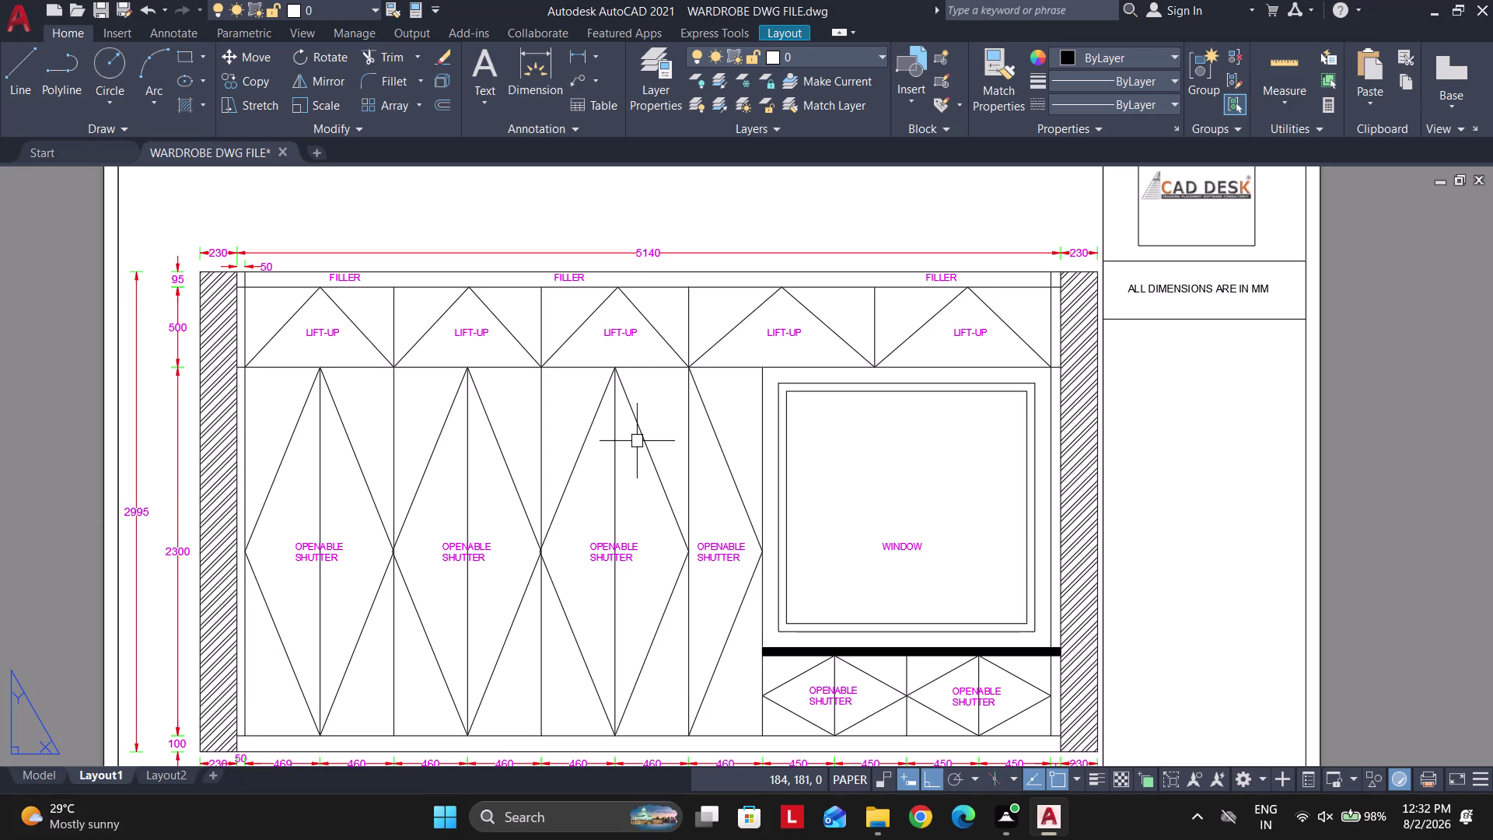
Zoom around Layout1 to review the shutter elevation sheet.
scroll(up, 3)
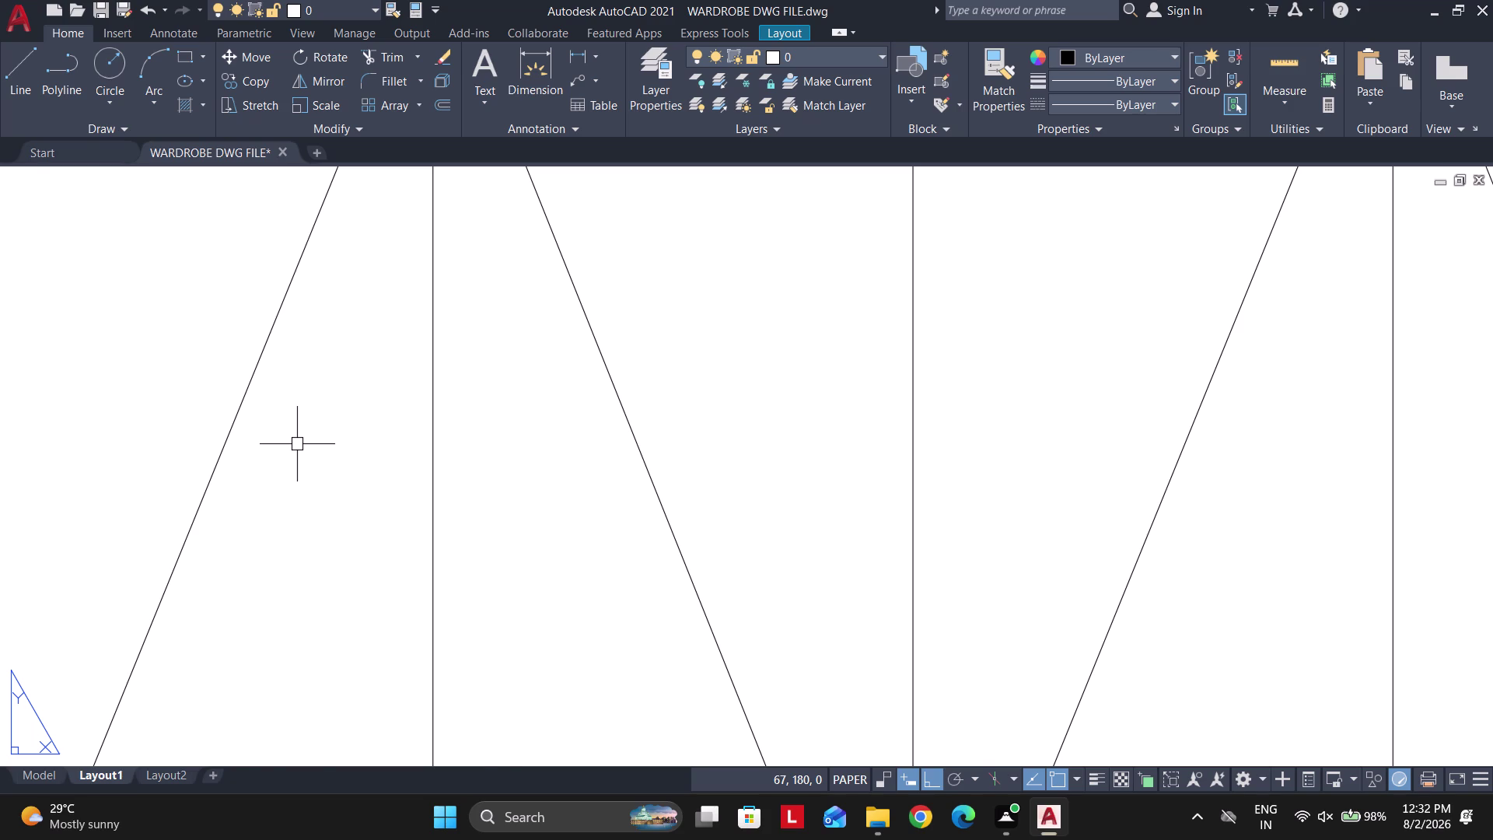
scroll(down, 3)
scroll(up, 3)
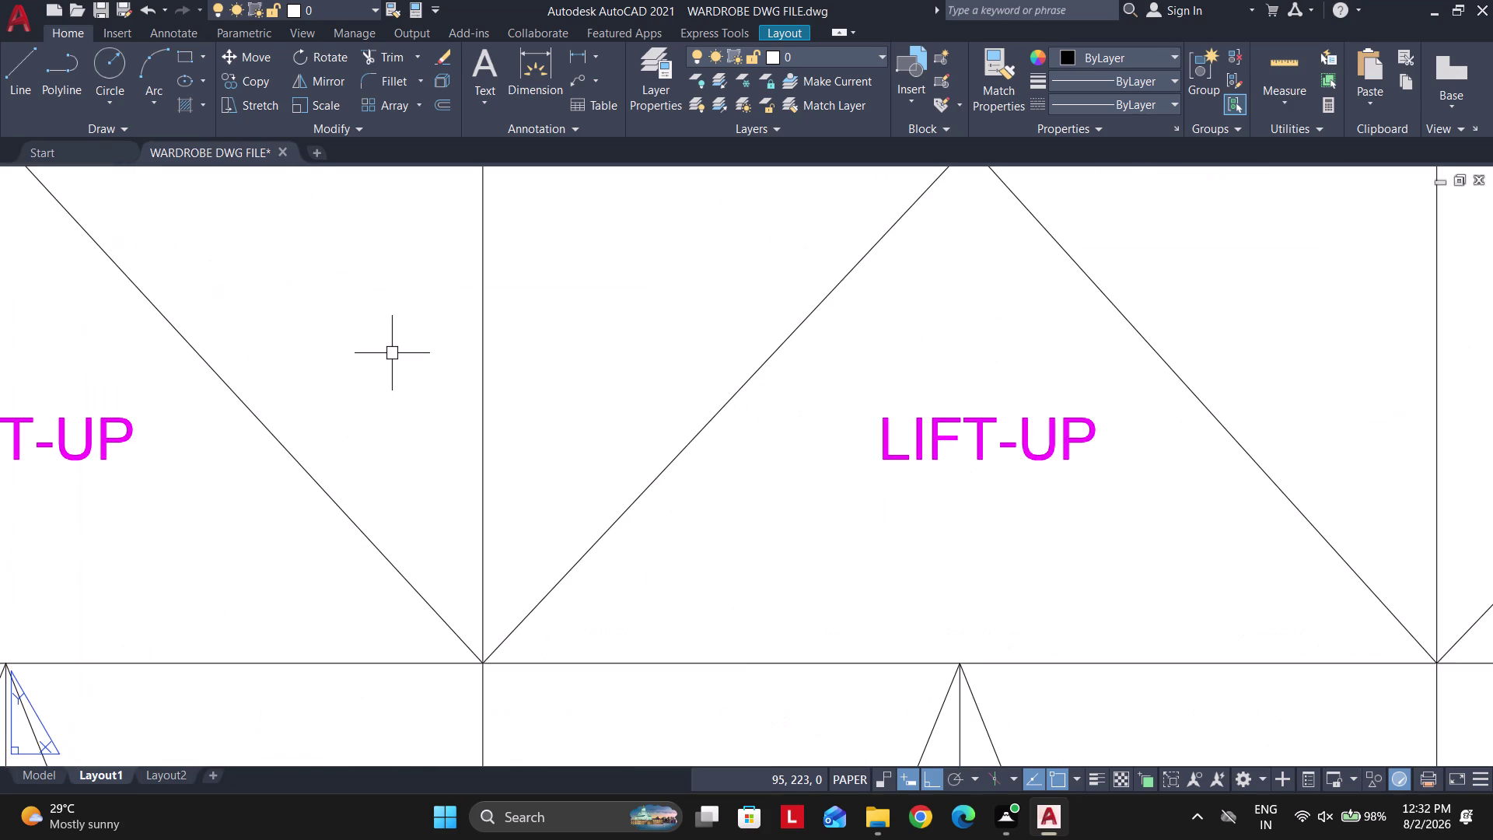
scroll(up, 3)
scroll(down, 3)
scroll(down, 3)
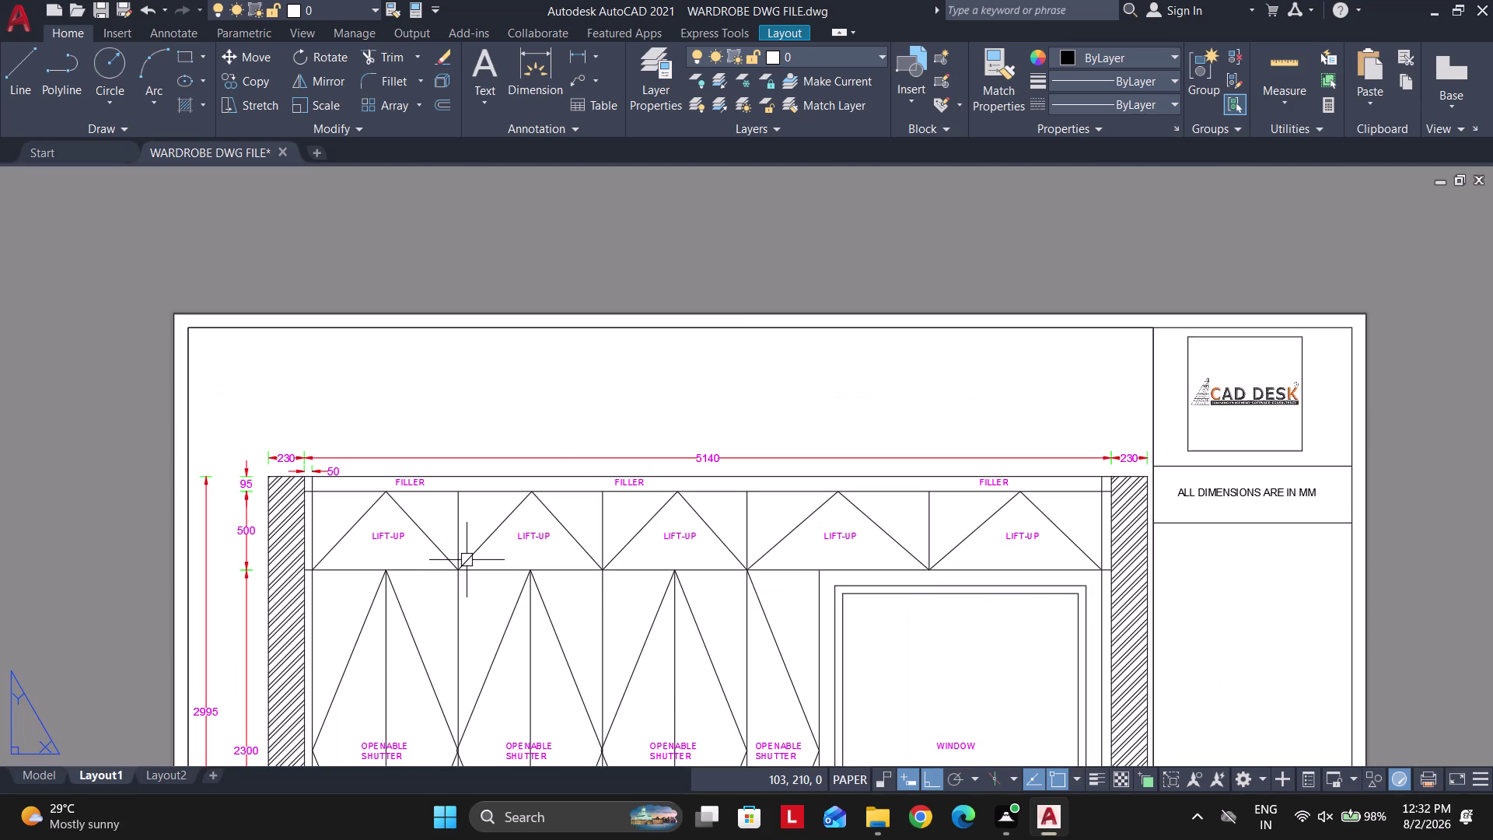
scroll(up, 3)
scroll(down, 3)
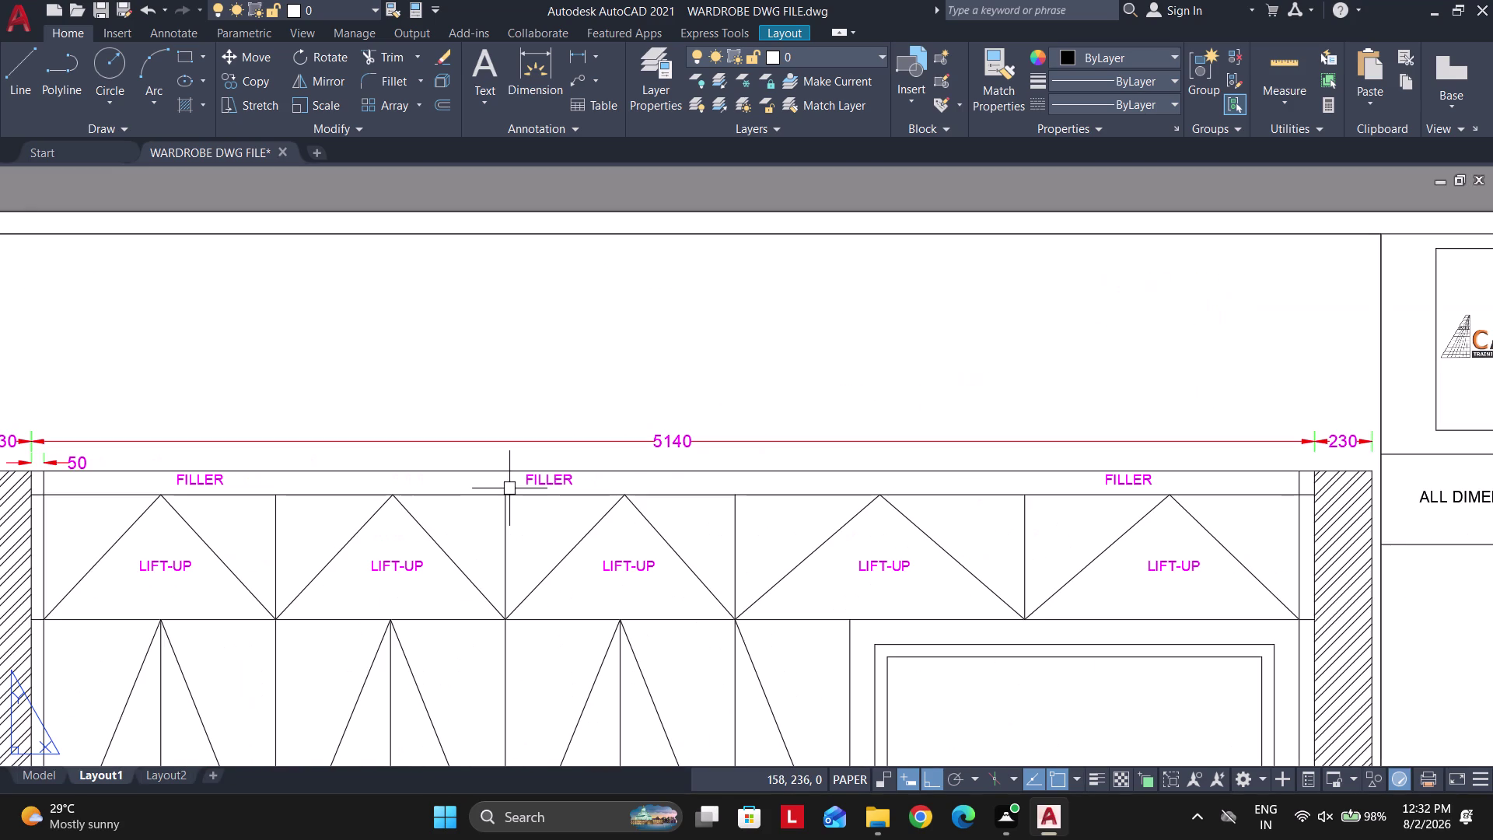
scroll(down, 3)
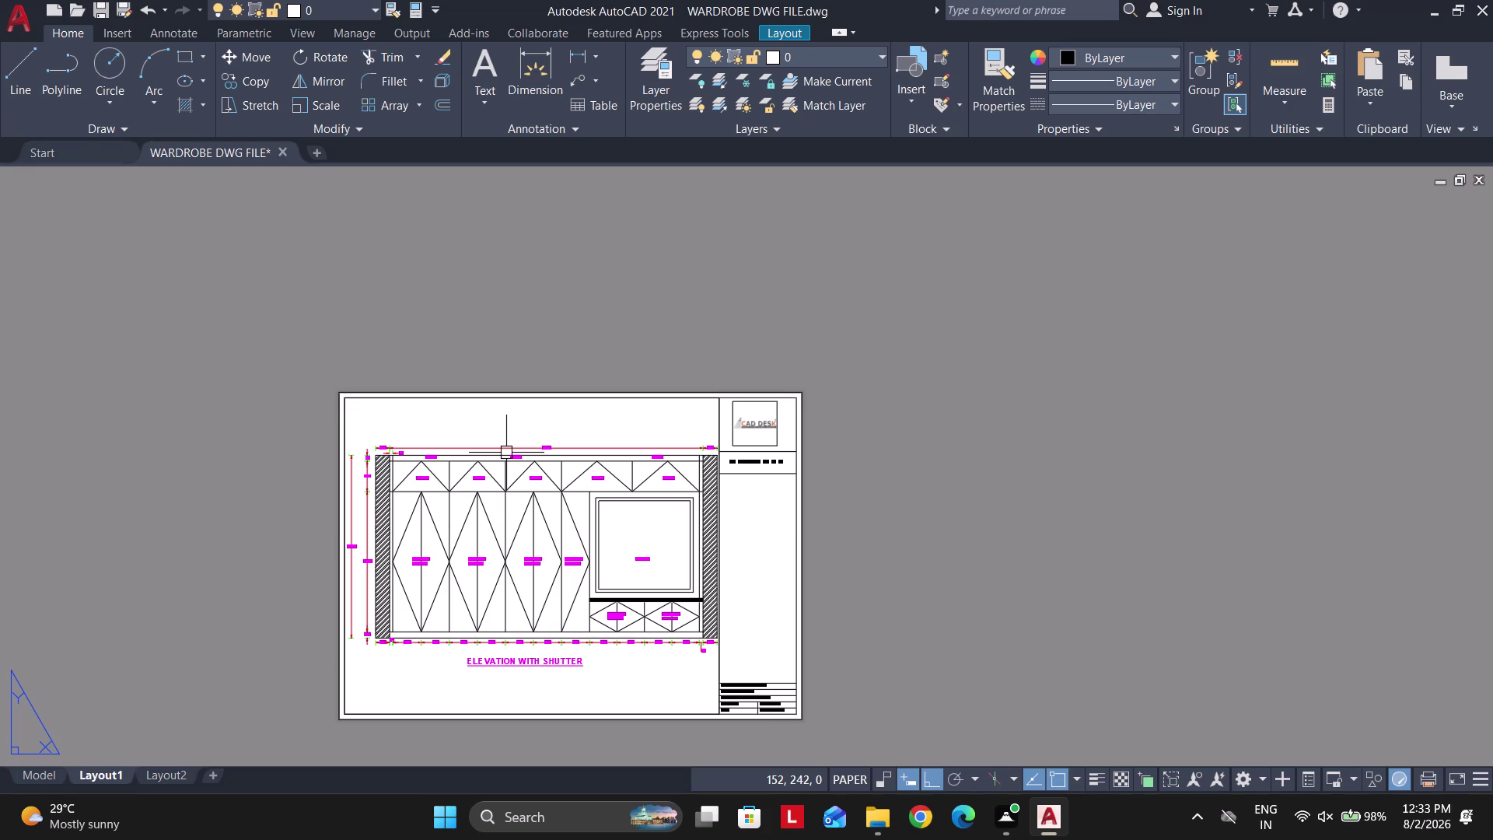
scroll(up, 3)
Frame the whole sheet and start its PDF plot with the current settings.
middle_drag(479, 513, 623, 407)
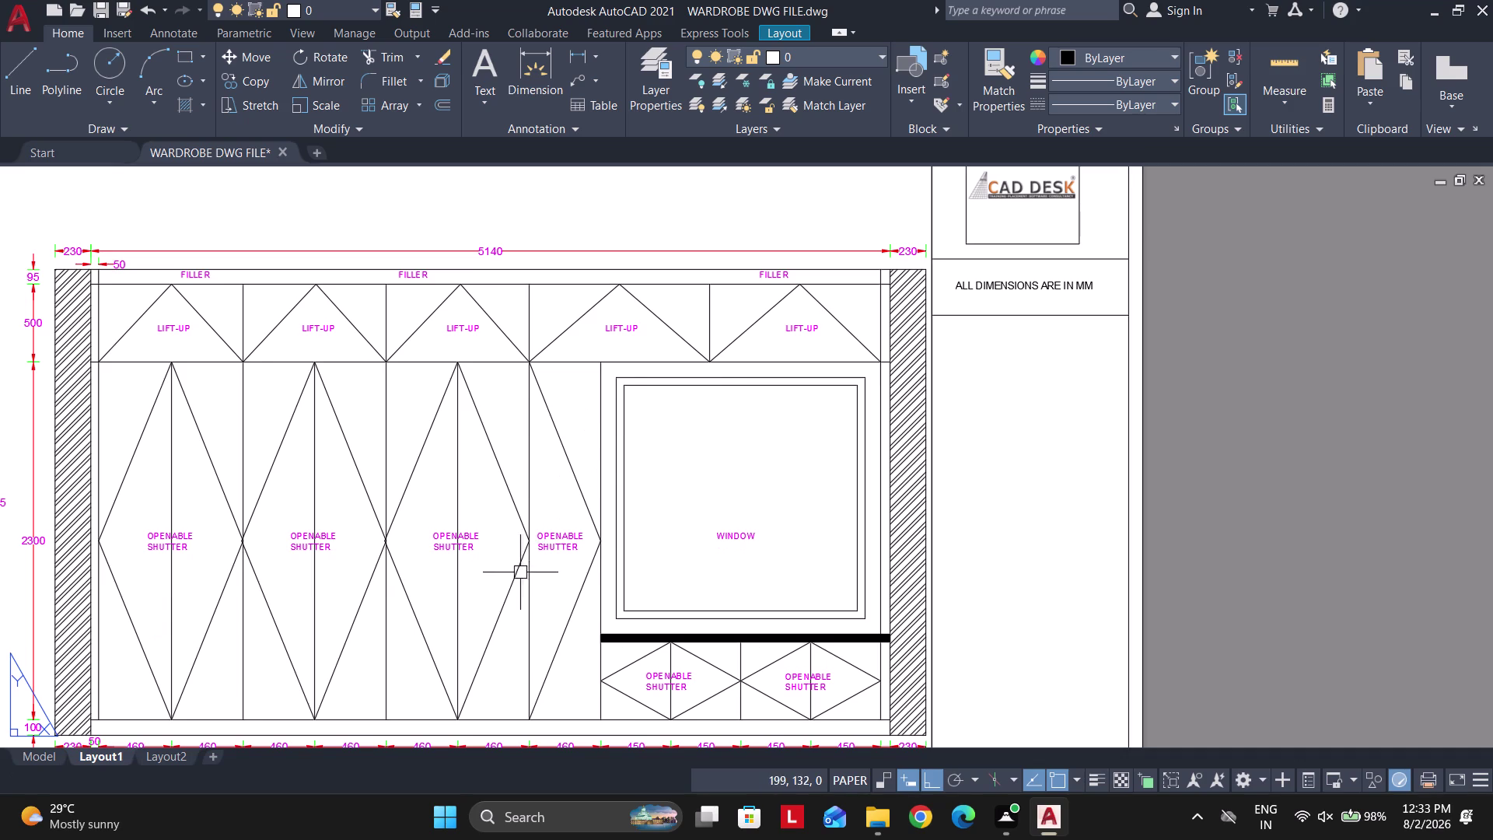
scroll(down, 3)
key(ctrl+p)
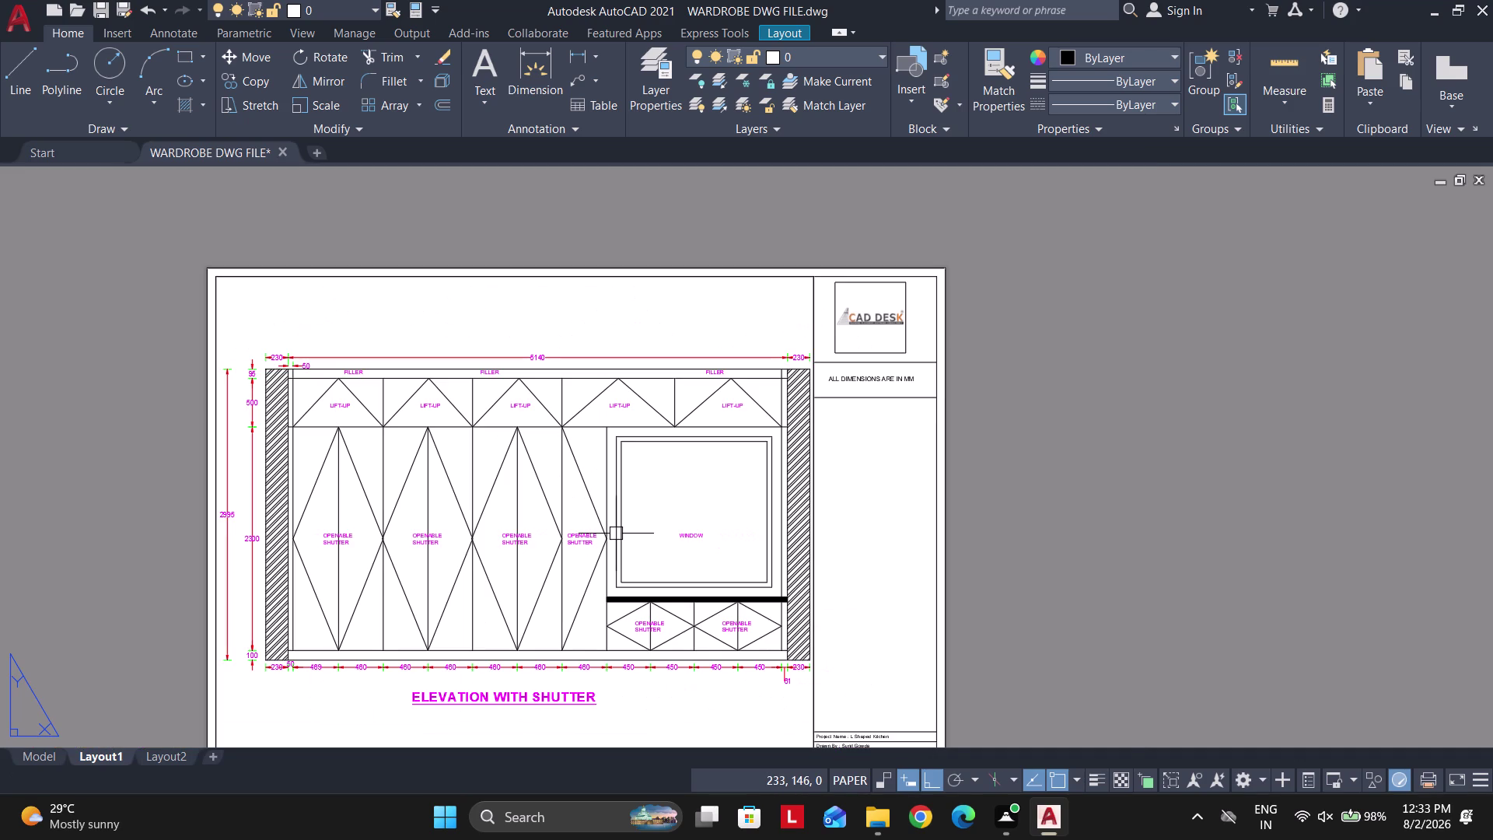
click(823, 632)
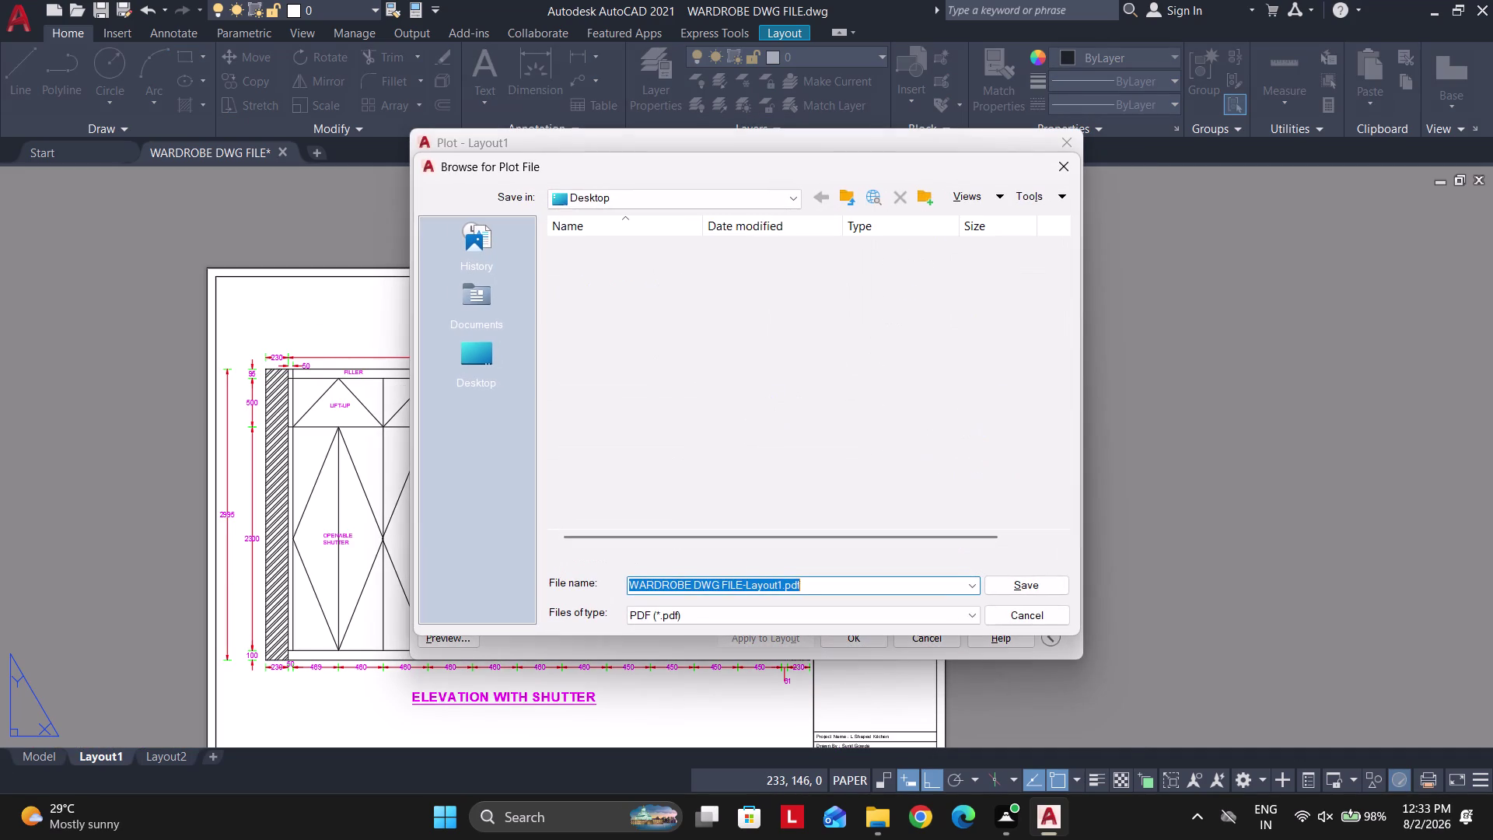
Save the plot as WARDROBE FRONT ELEVATION WITH DOORS.
text(WA)
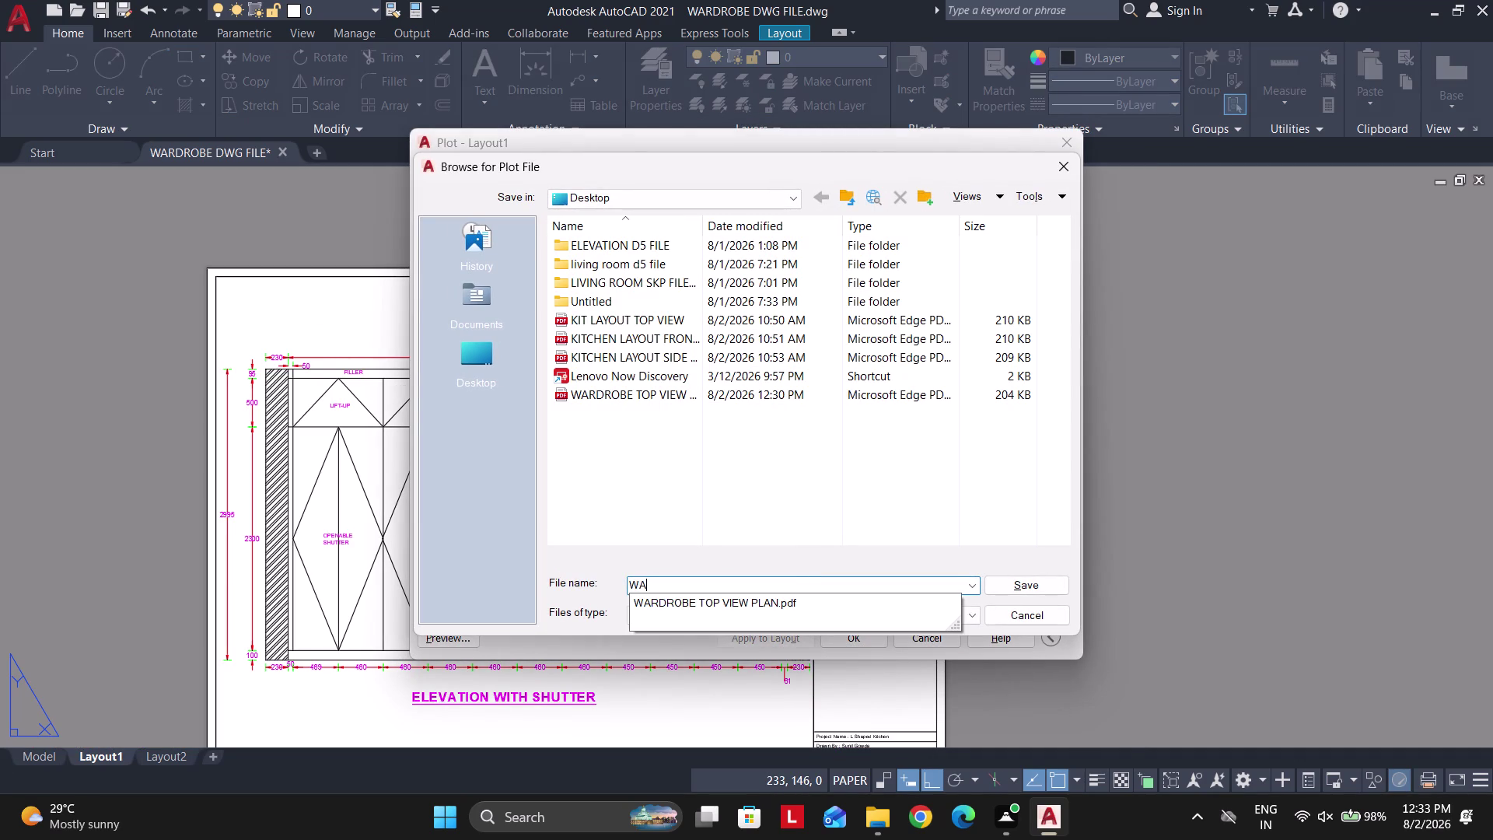
text(RDROB)
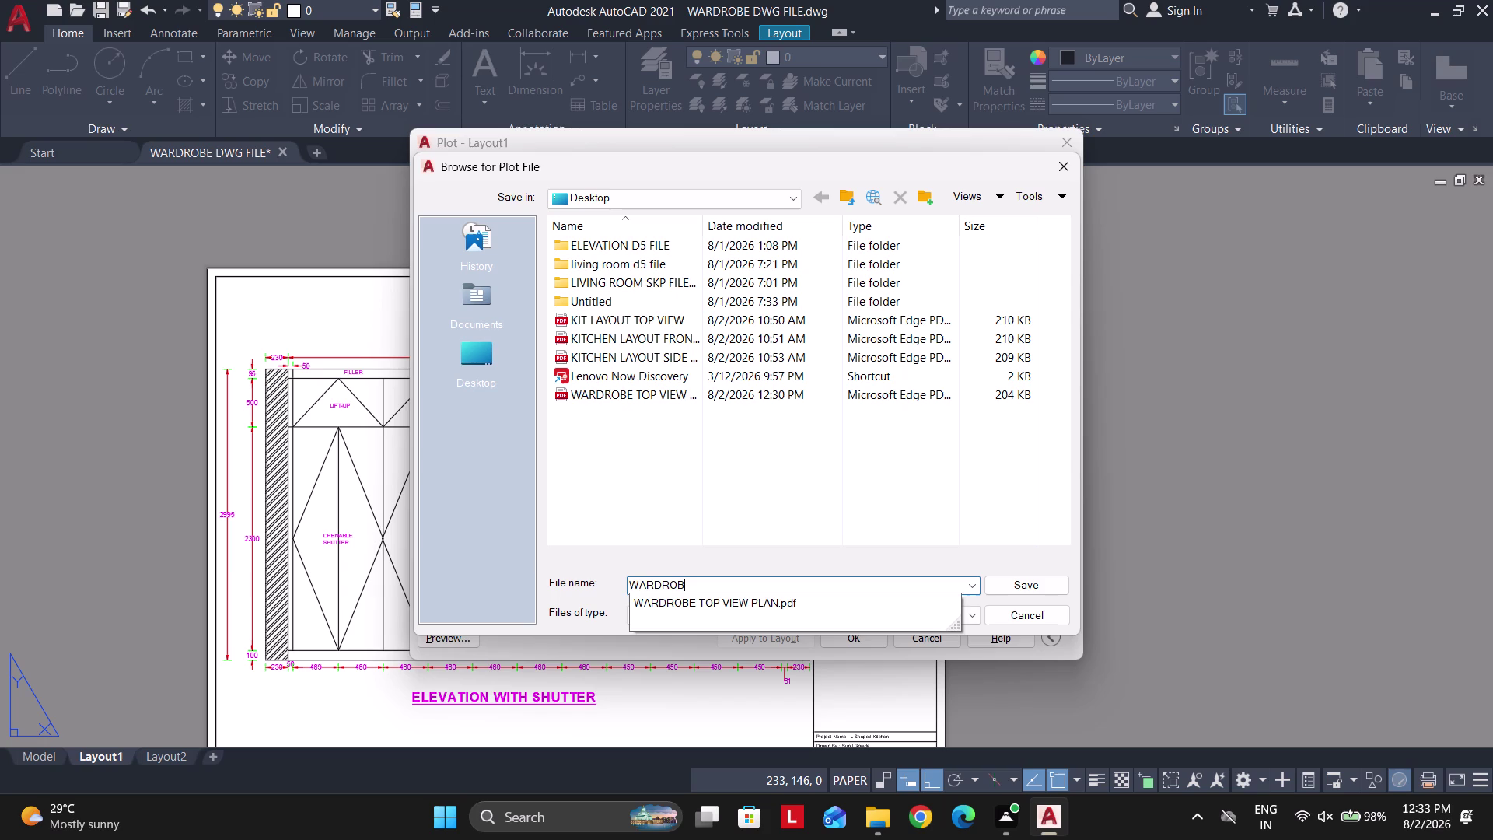
text(E FRONT ELE)
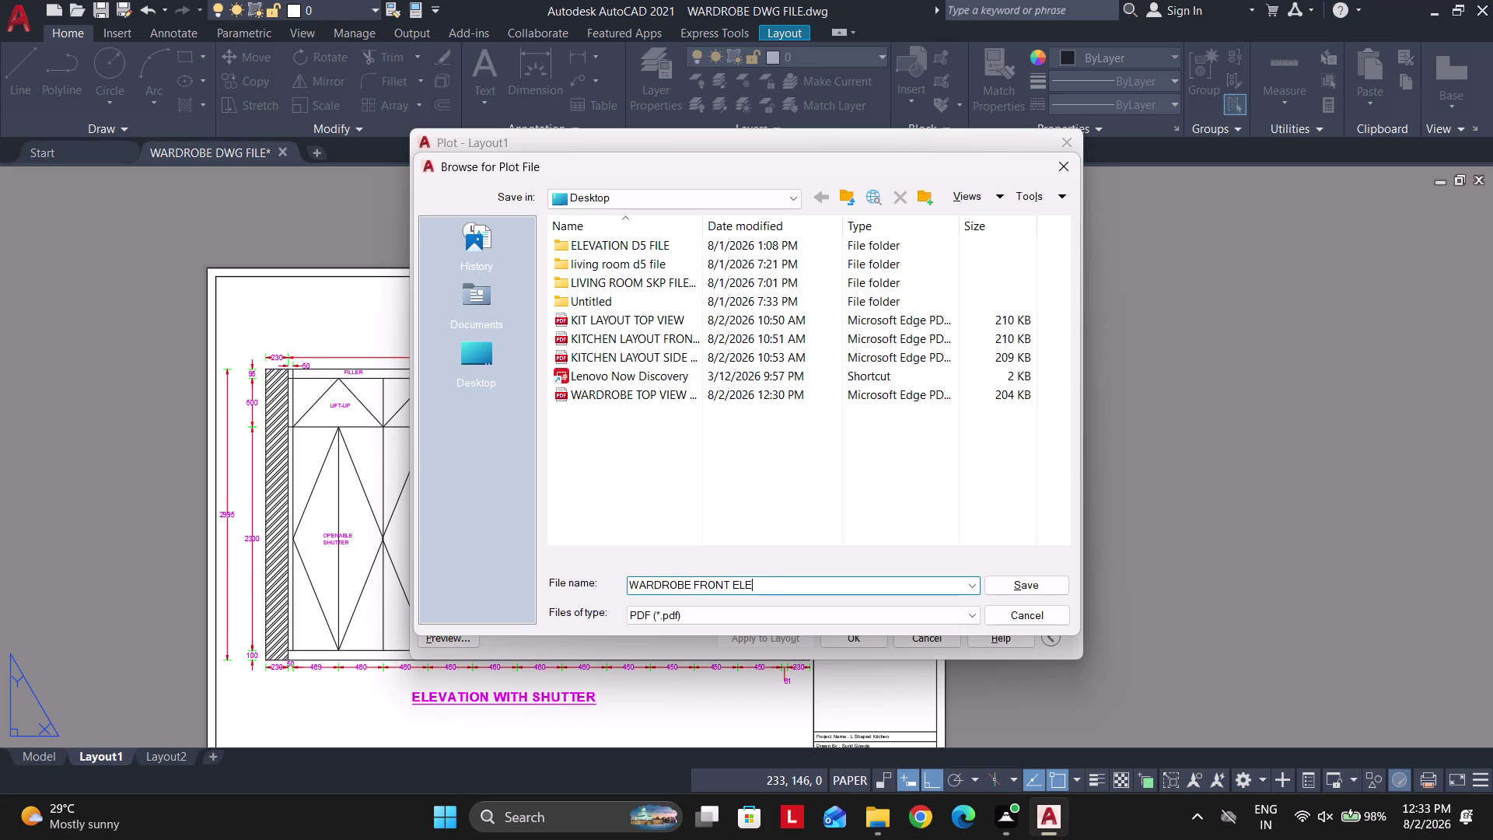
text(VATION WI)
text(TH DOORS)
key(Return)
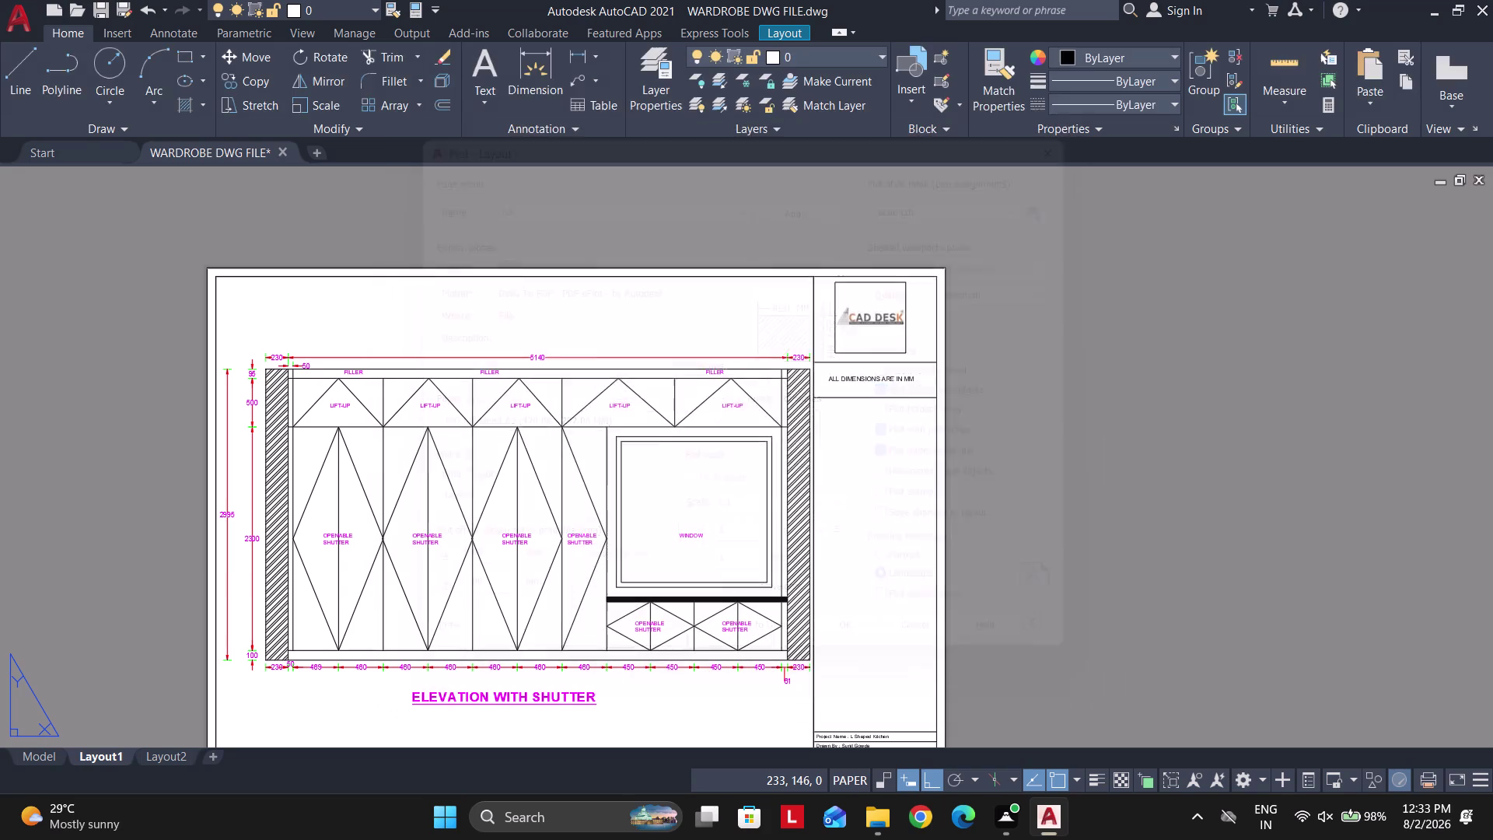
Check the saved PDF, return to AutoCAD, and activate the sheet's viewport.
scroll(down, 3)
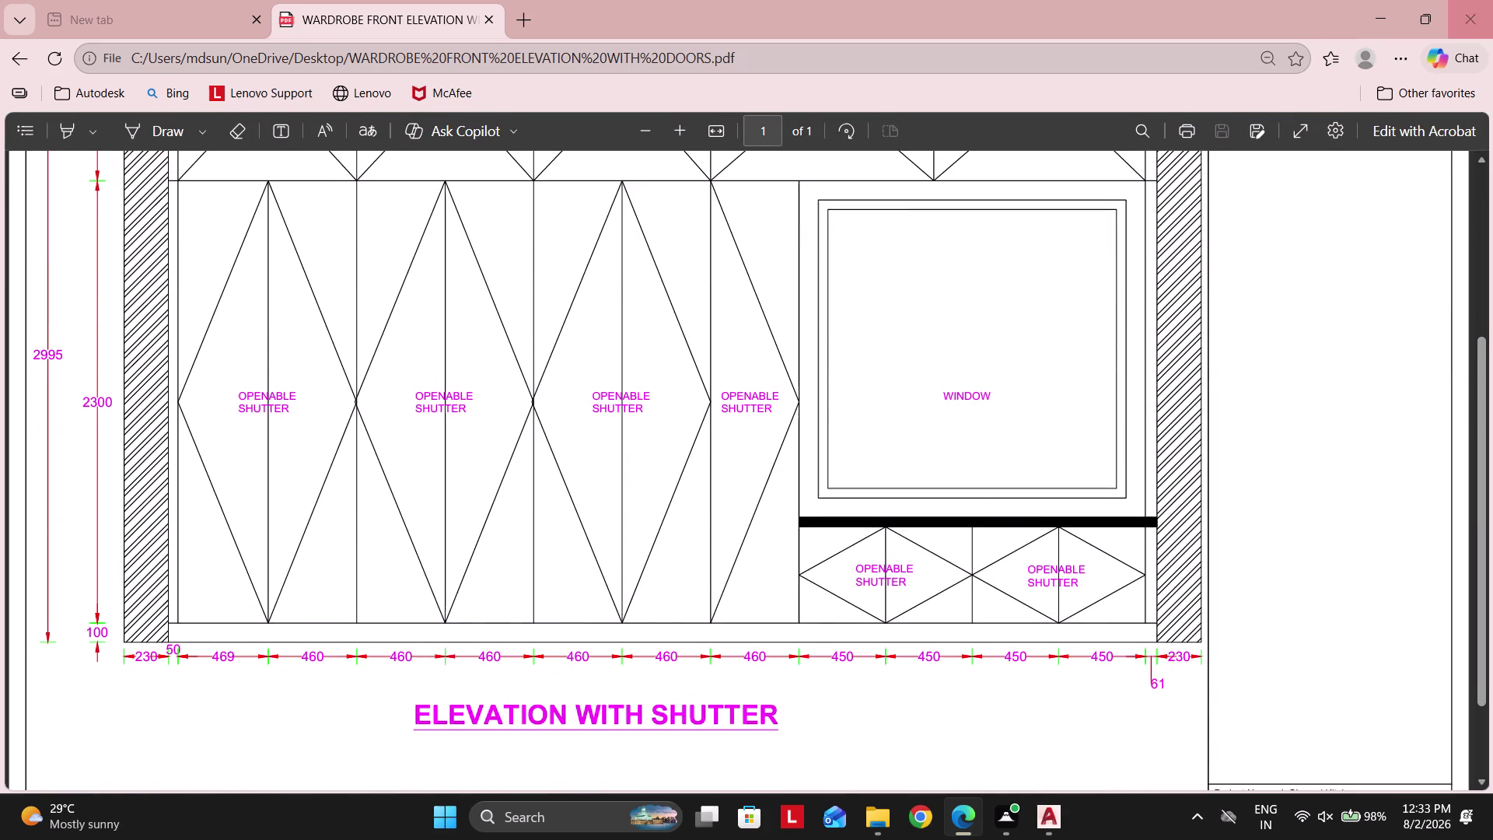
click(1492, 0)
scroll(down, 3)
scroll(up, 3)
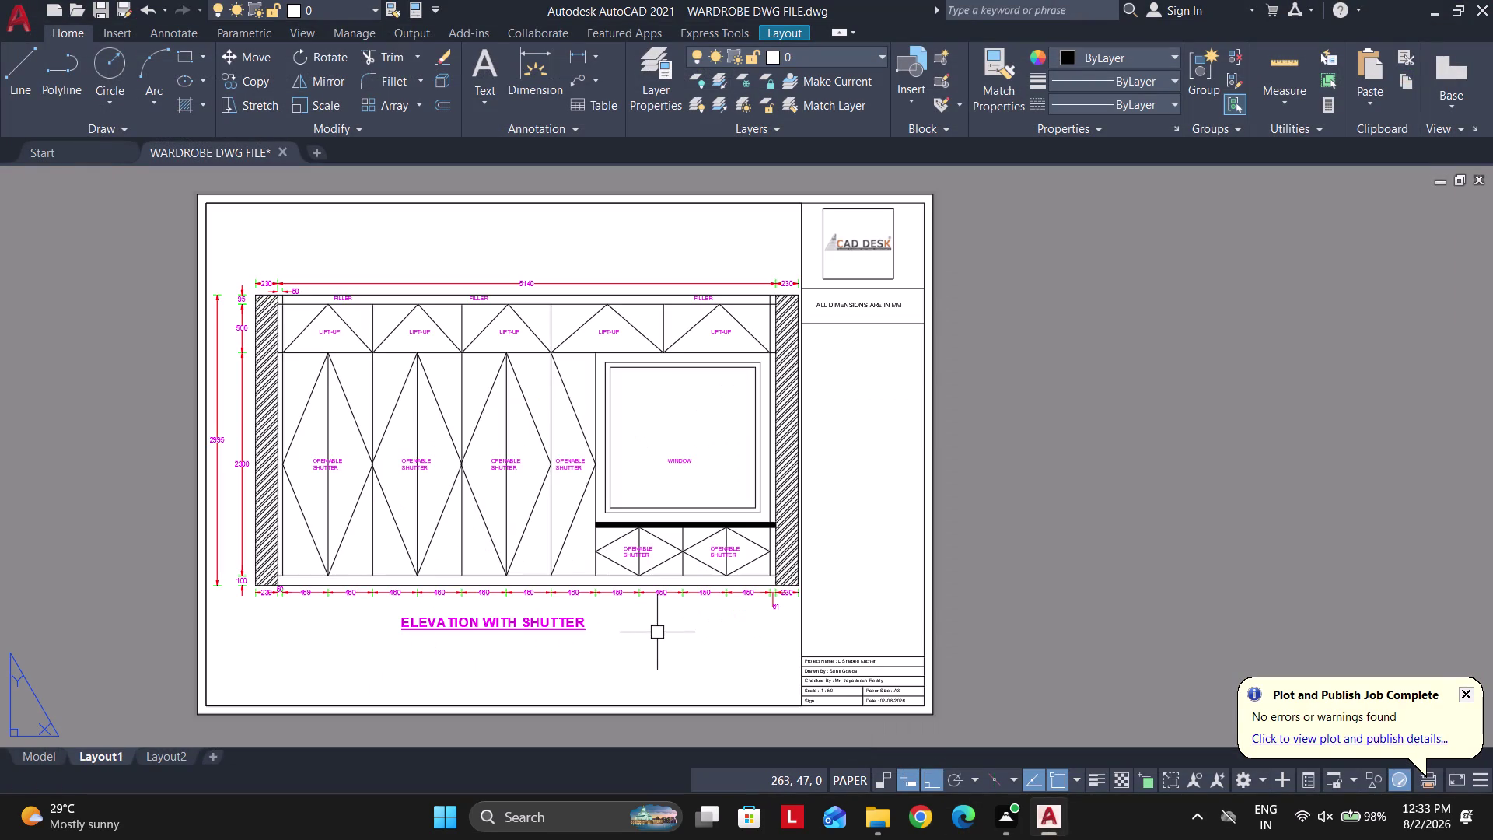
double_click(349, 660)
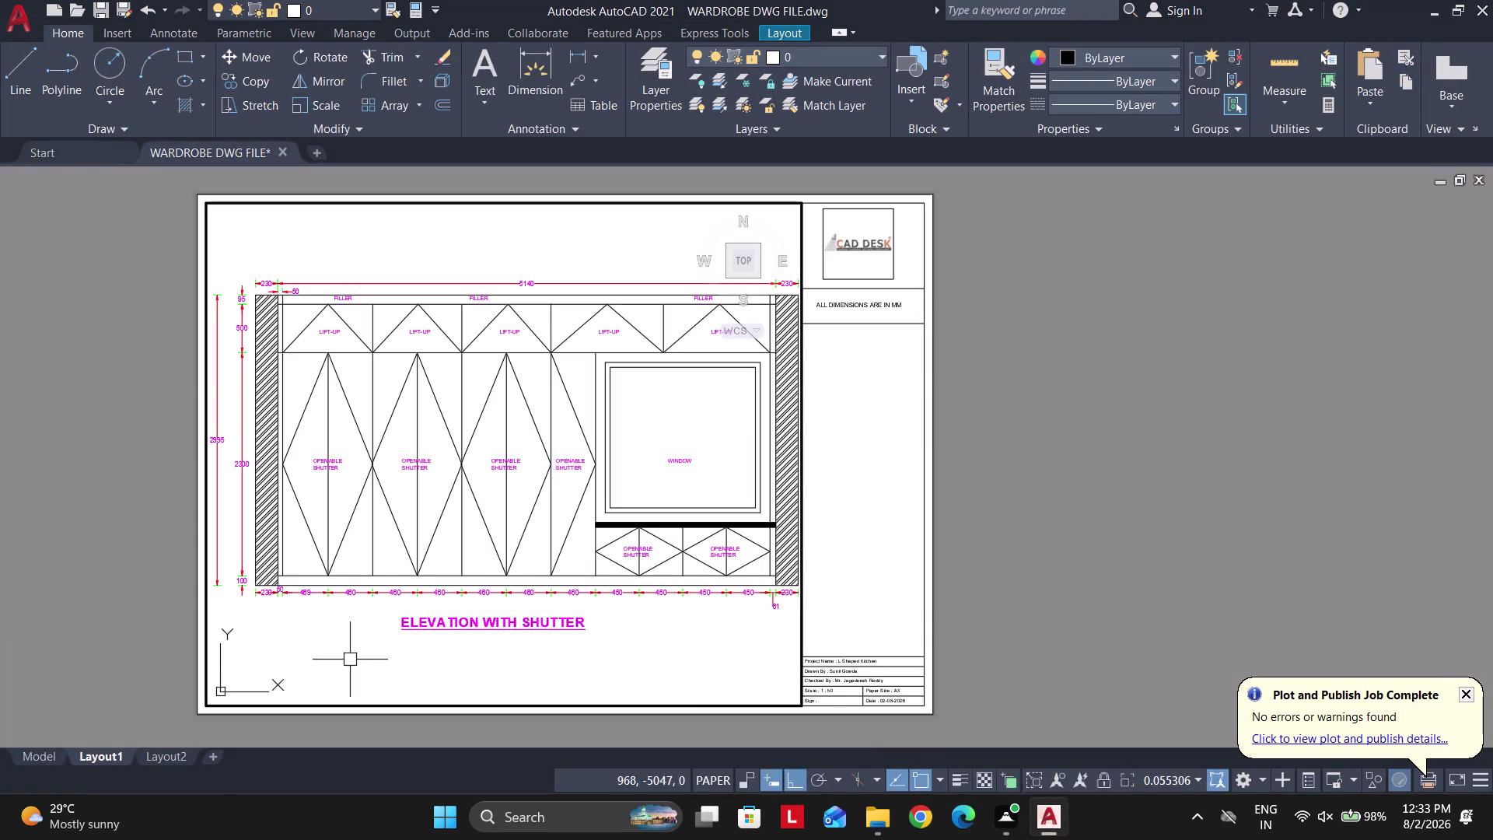
Zoom the viewport to fit the Elevation Without Shutter drawing using ZOOM Object.
scroll(down, 3)
scroll(up, 3)
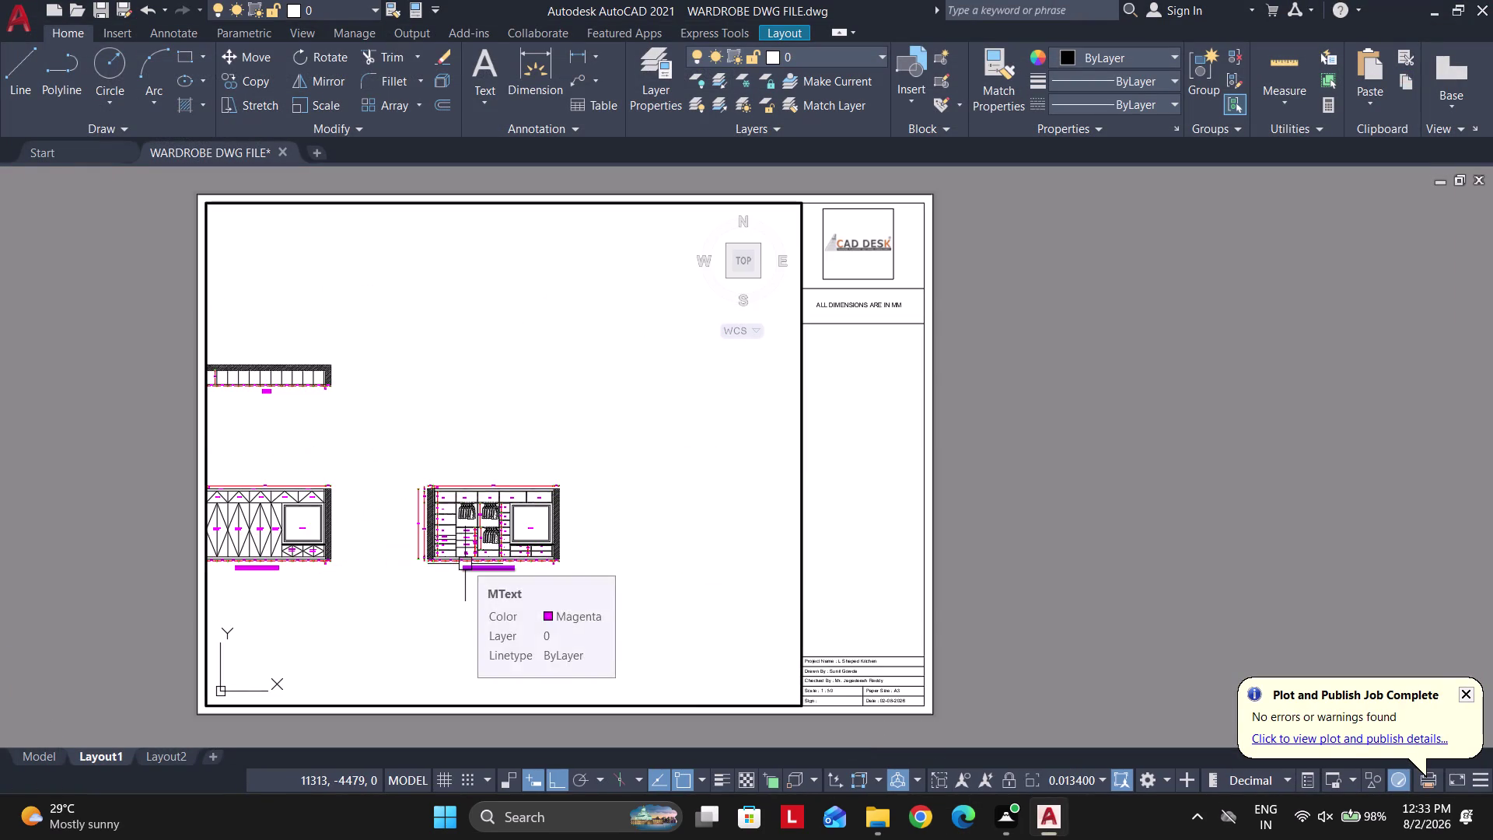
text(Z)
key(space)
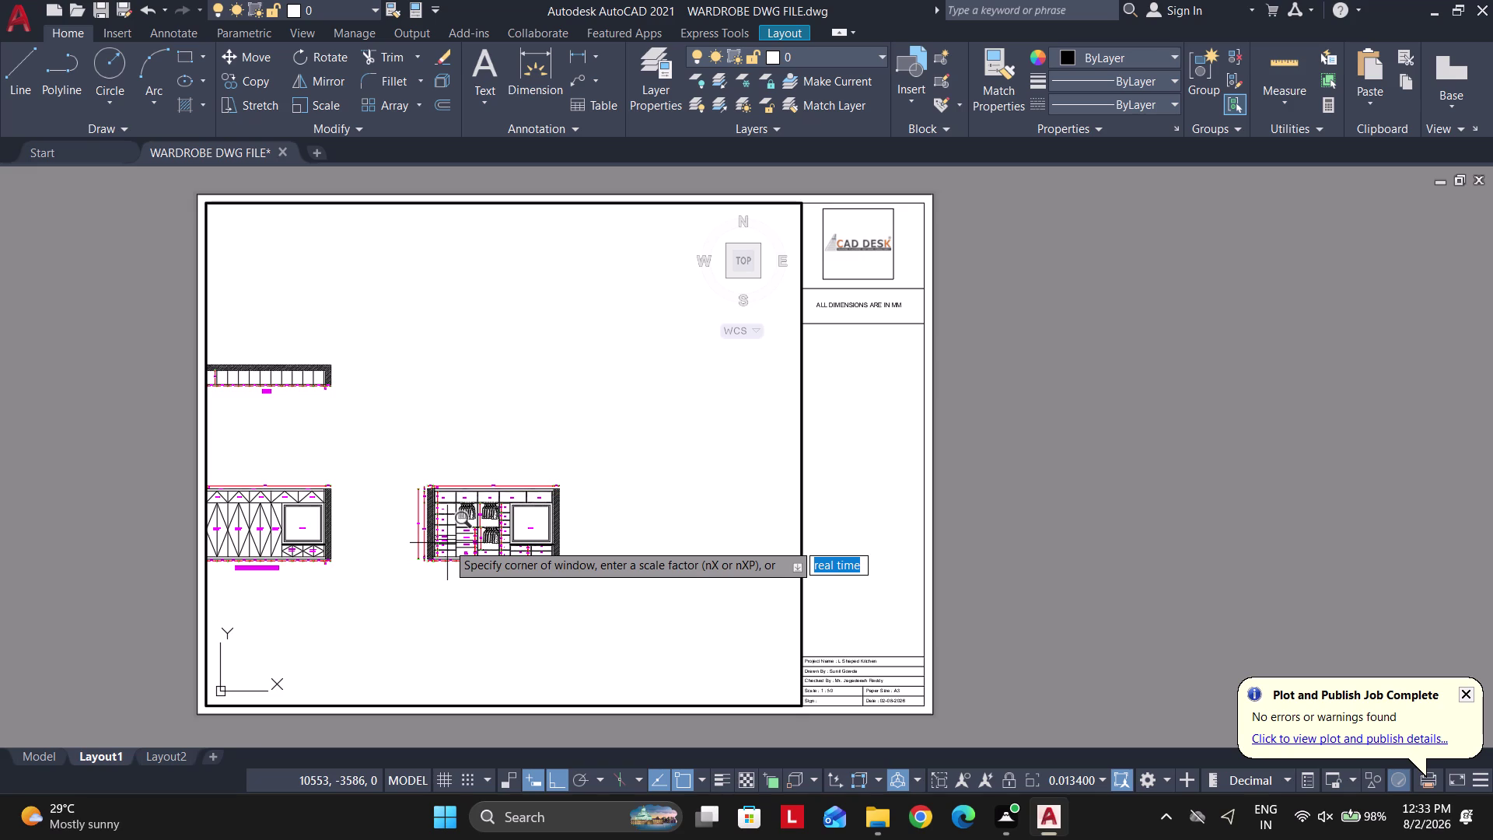
text(O)
key(space)
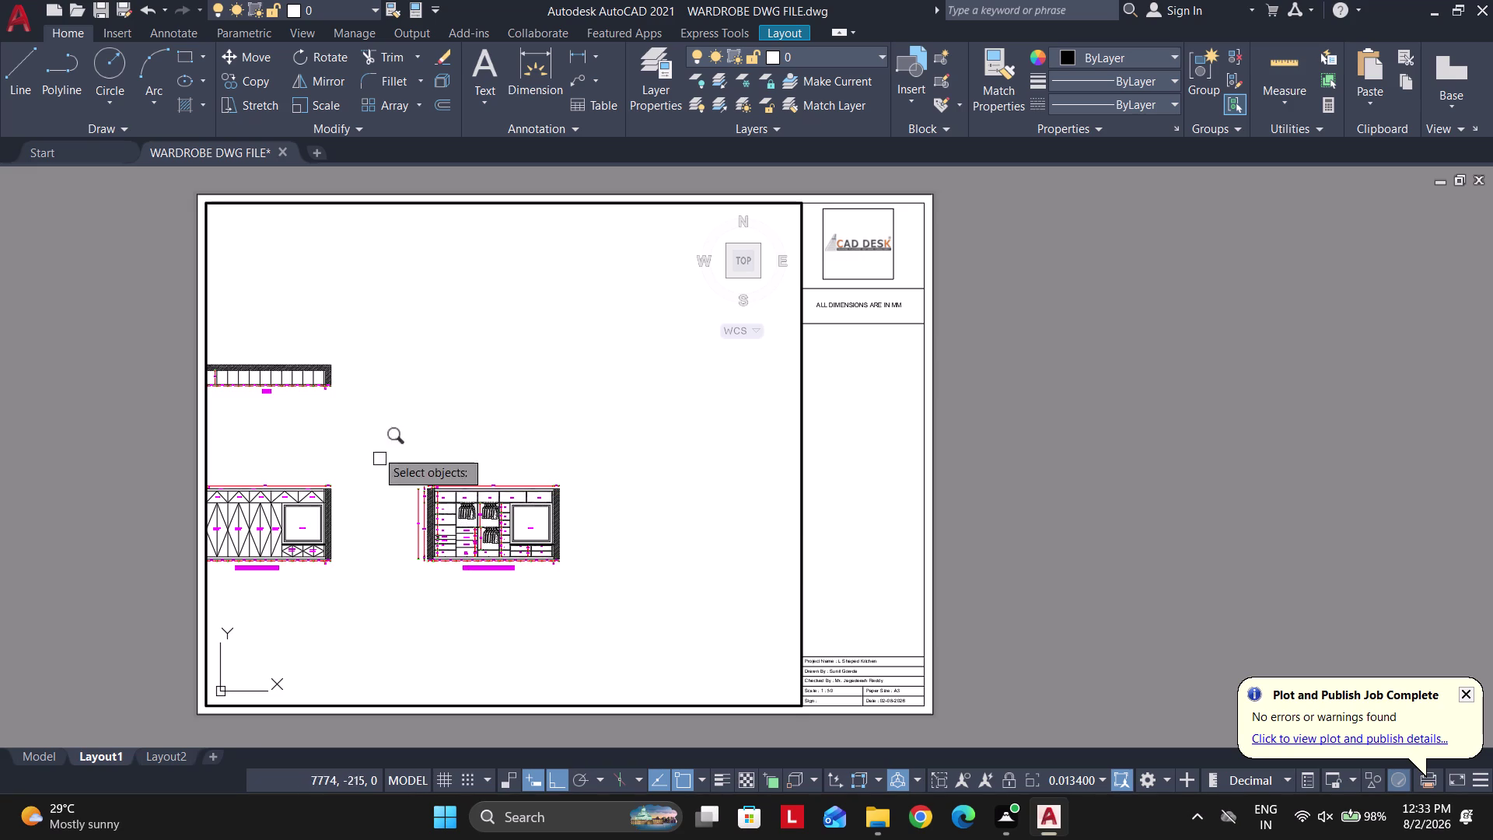
click(407, 460)
click(632, 621)
key(space)
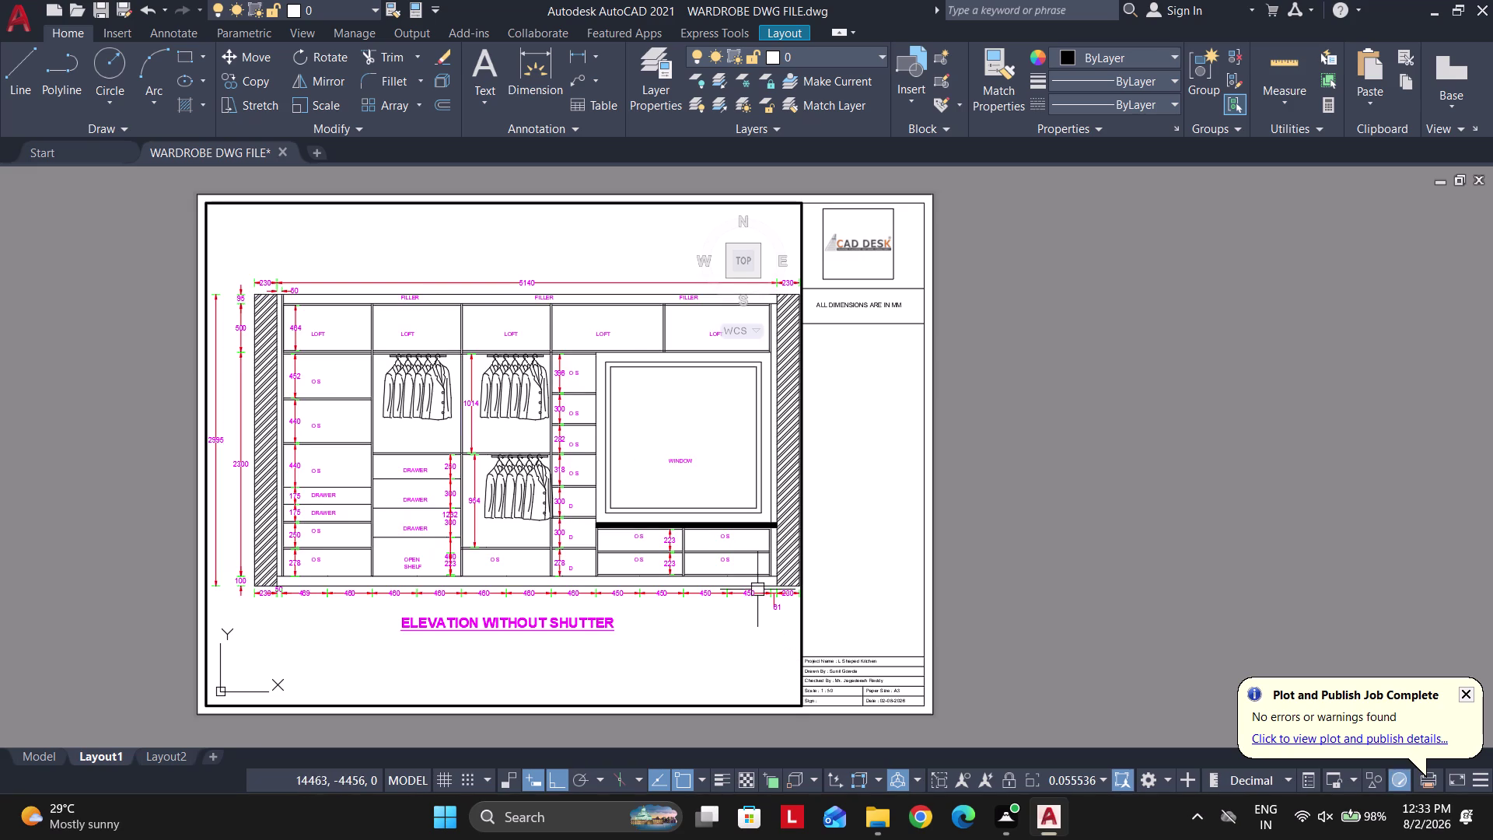
Return to paper space and bring up the plot settings for the updated sheet.
double_click(1097, 395)
click(1464, 699)
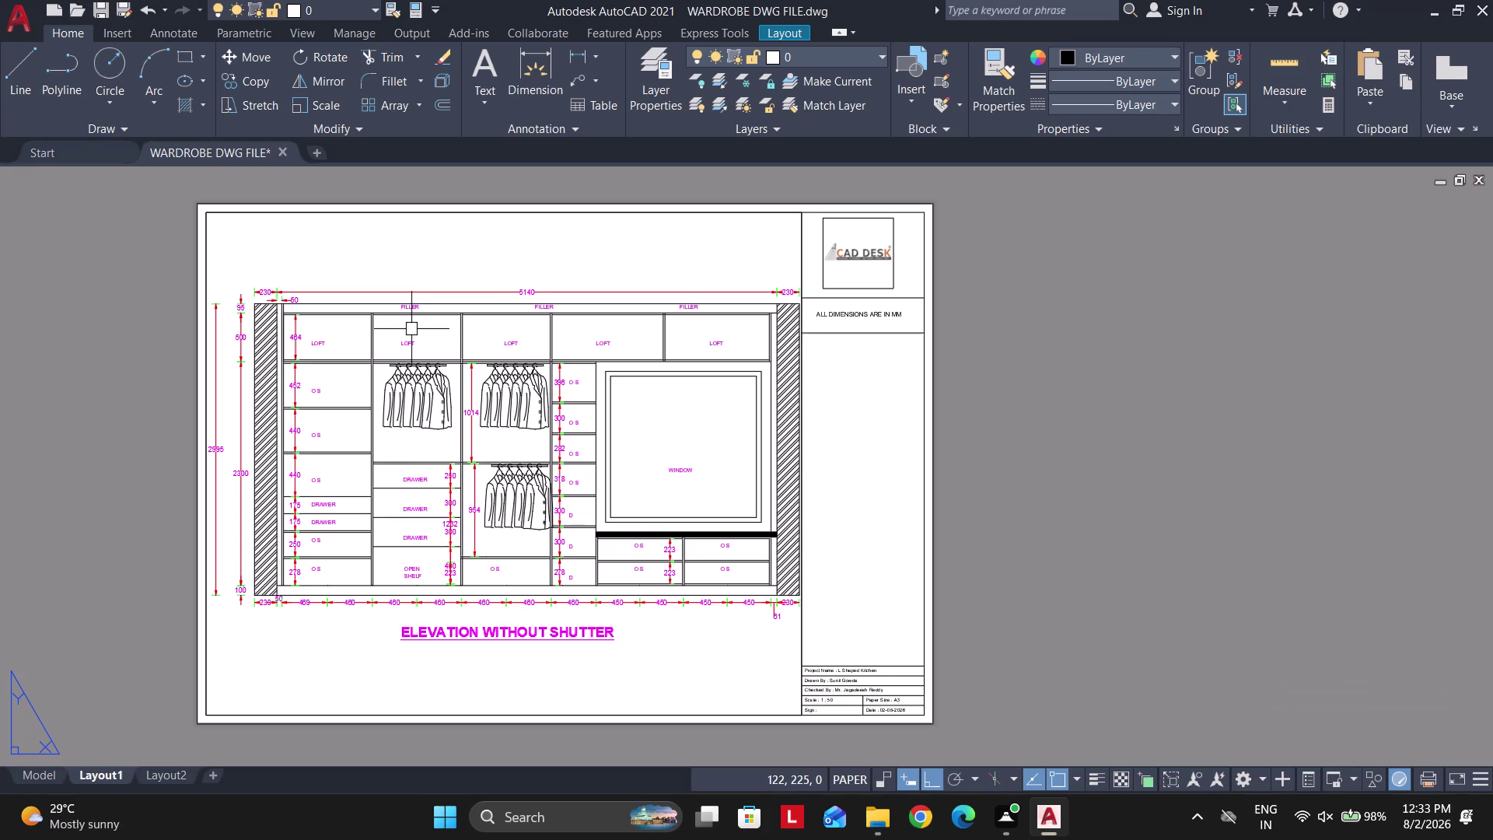
key(ctrl+p)
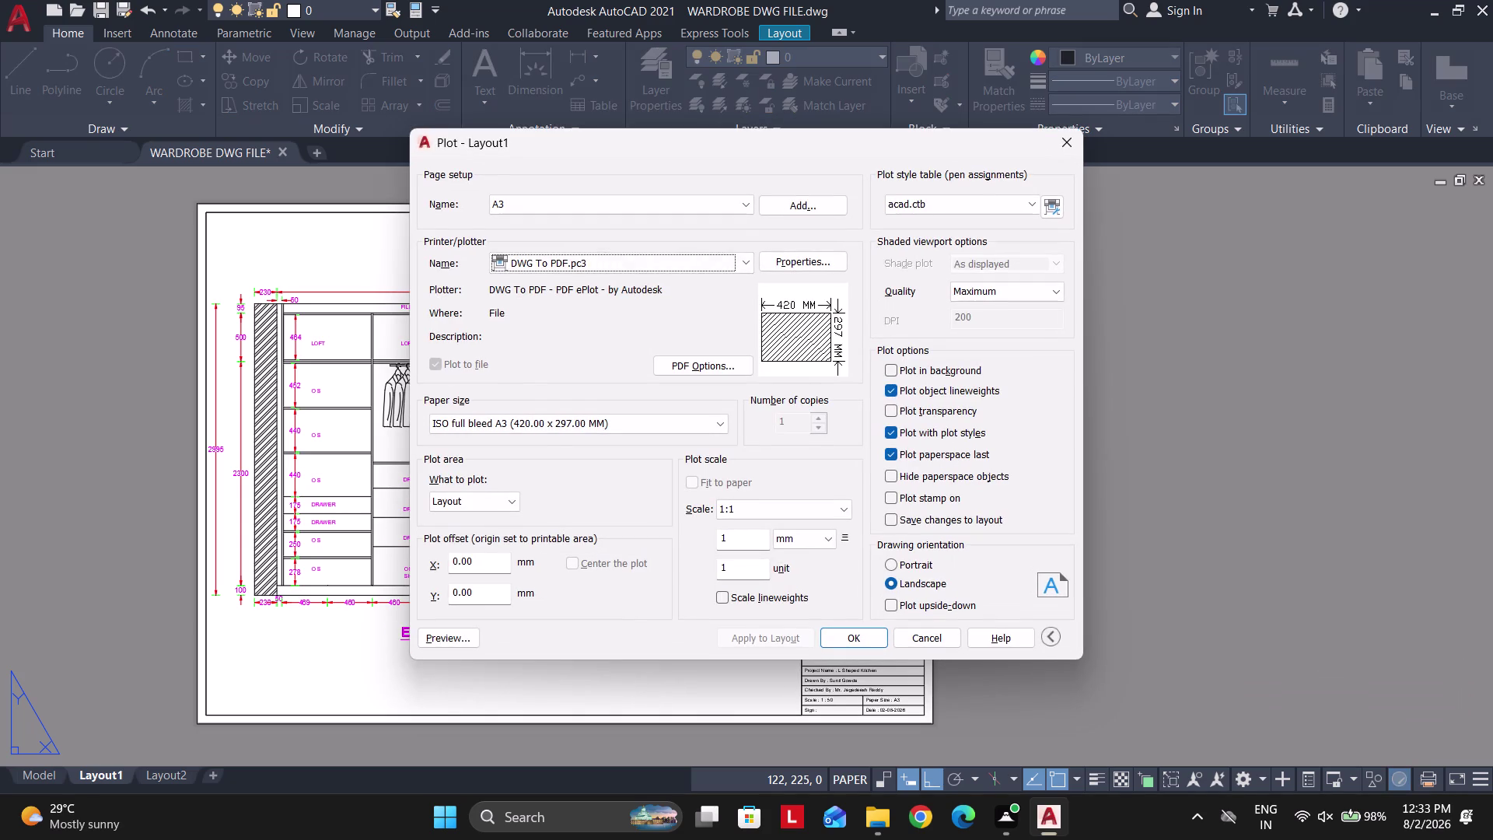
Cancel the plot and pan across the wardrobe's drawer and compartment details.
key(Escape)
scroll(up, 3)
scroll(up, 3)
scroll(down, 3)
middle_drag(540, 443, 539, 444)
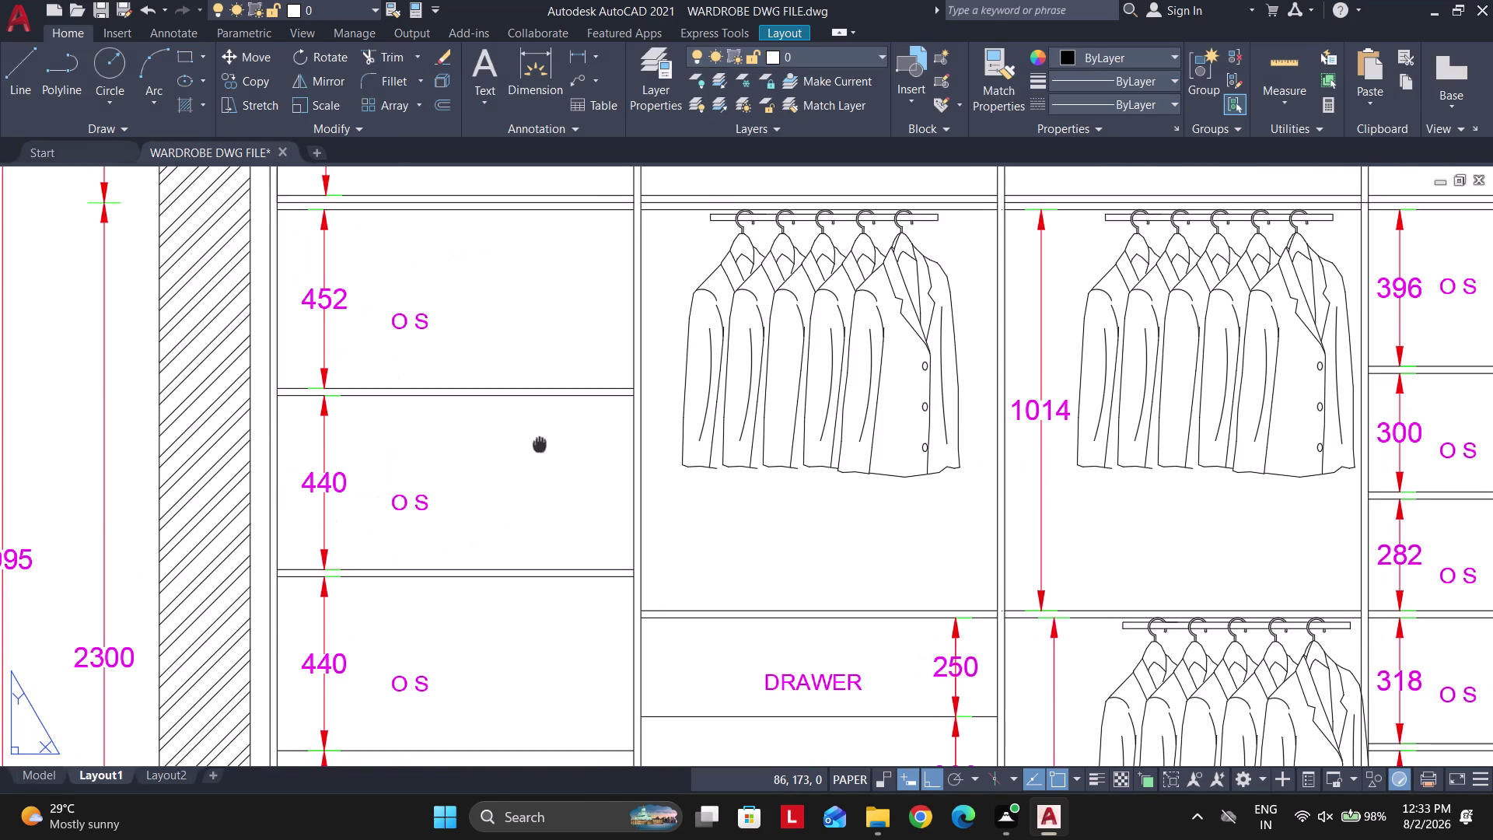
middle_drag(539, 443, 207, 303)
scroll(up, 3)
middle_drag(378, 581, 380, 451)
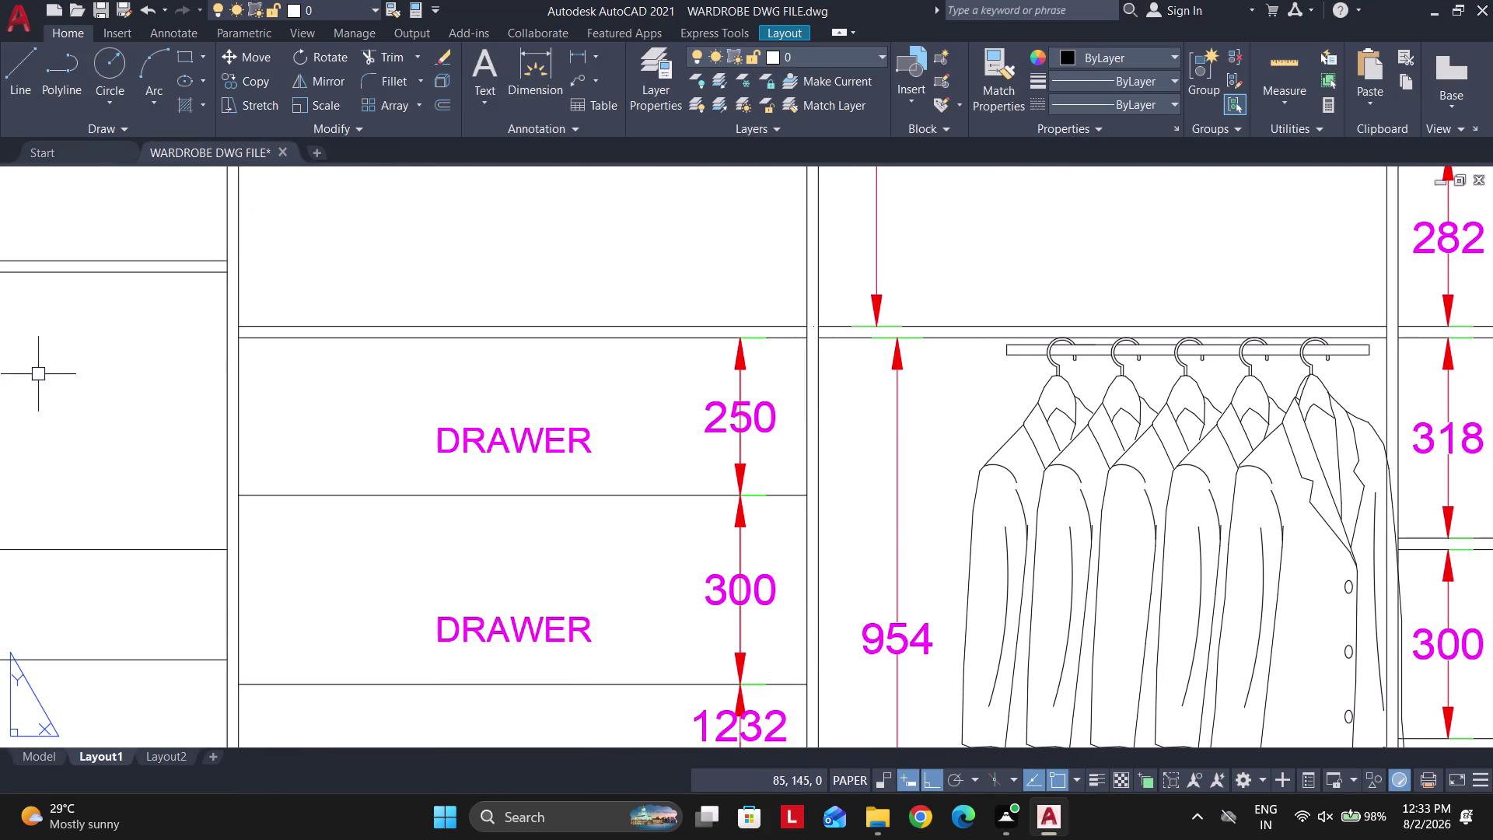
Zoom in and out around the sheet to reach the title block.
scroll(down, 3)
scroll(down, 3)
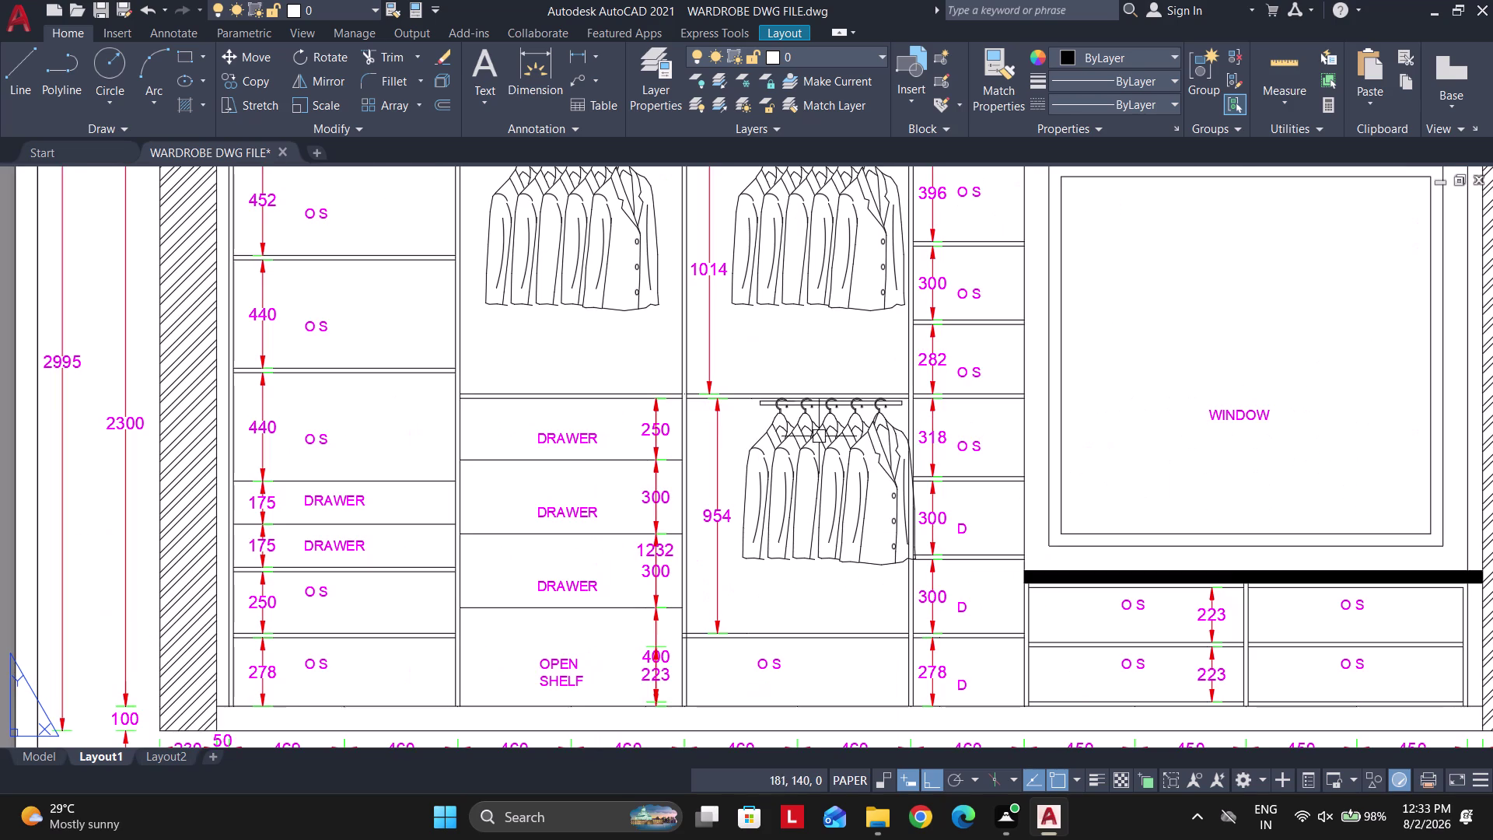
scroll(up, 3)
scroll(down, 3)
scroll(up, 3)
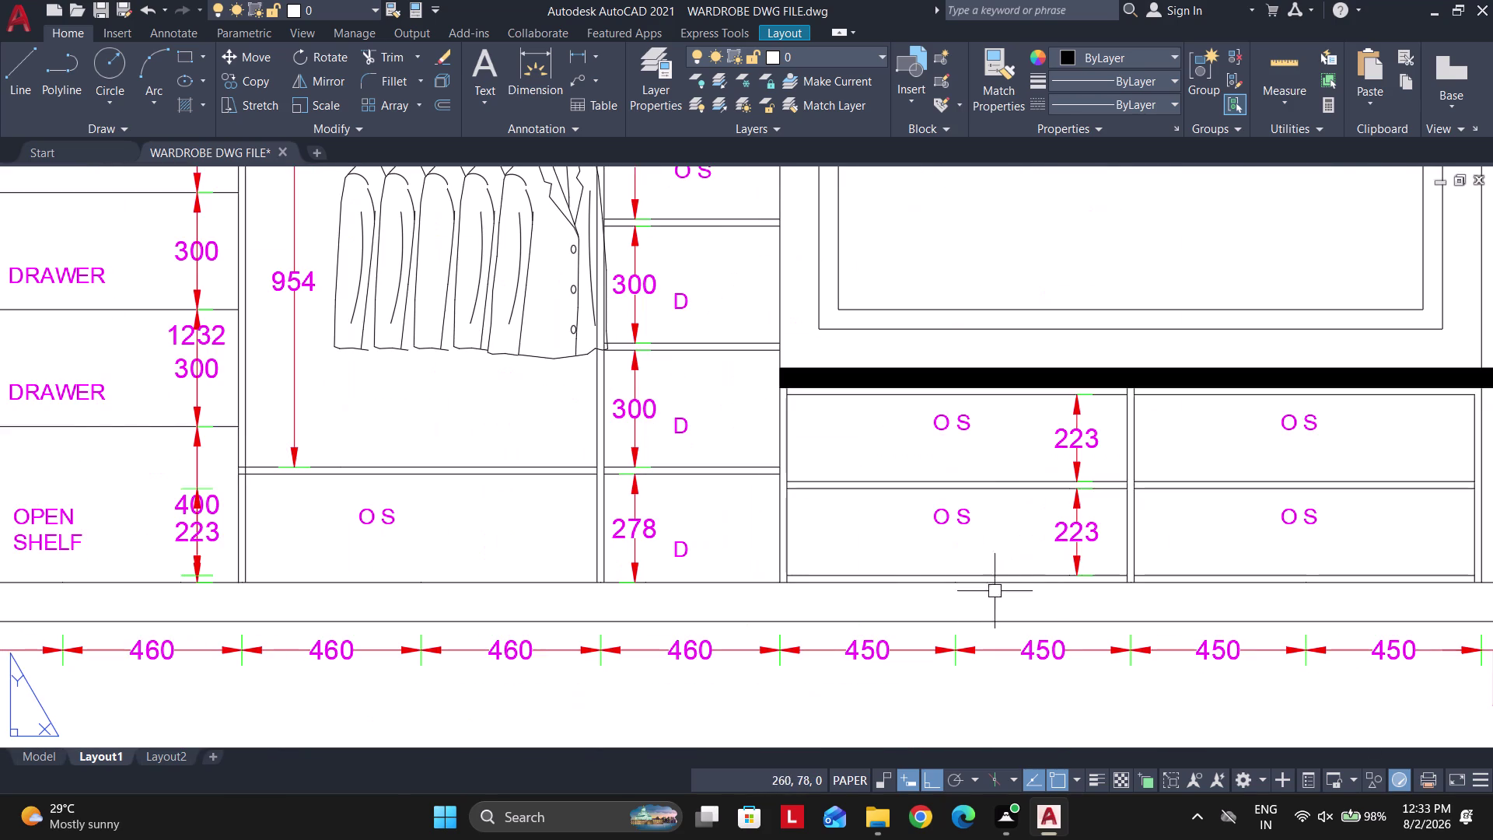
scroll(down, 3)
scroll(down, 3)
scroll(up, 3)
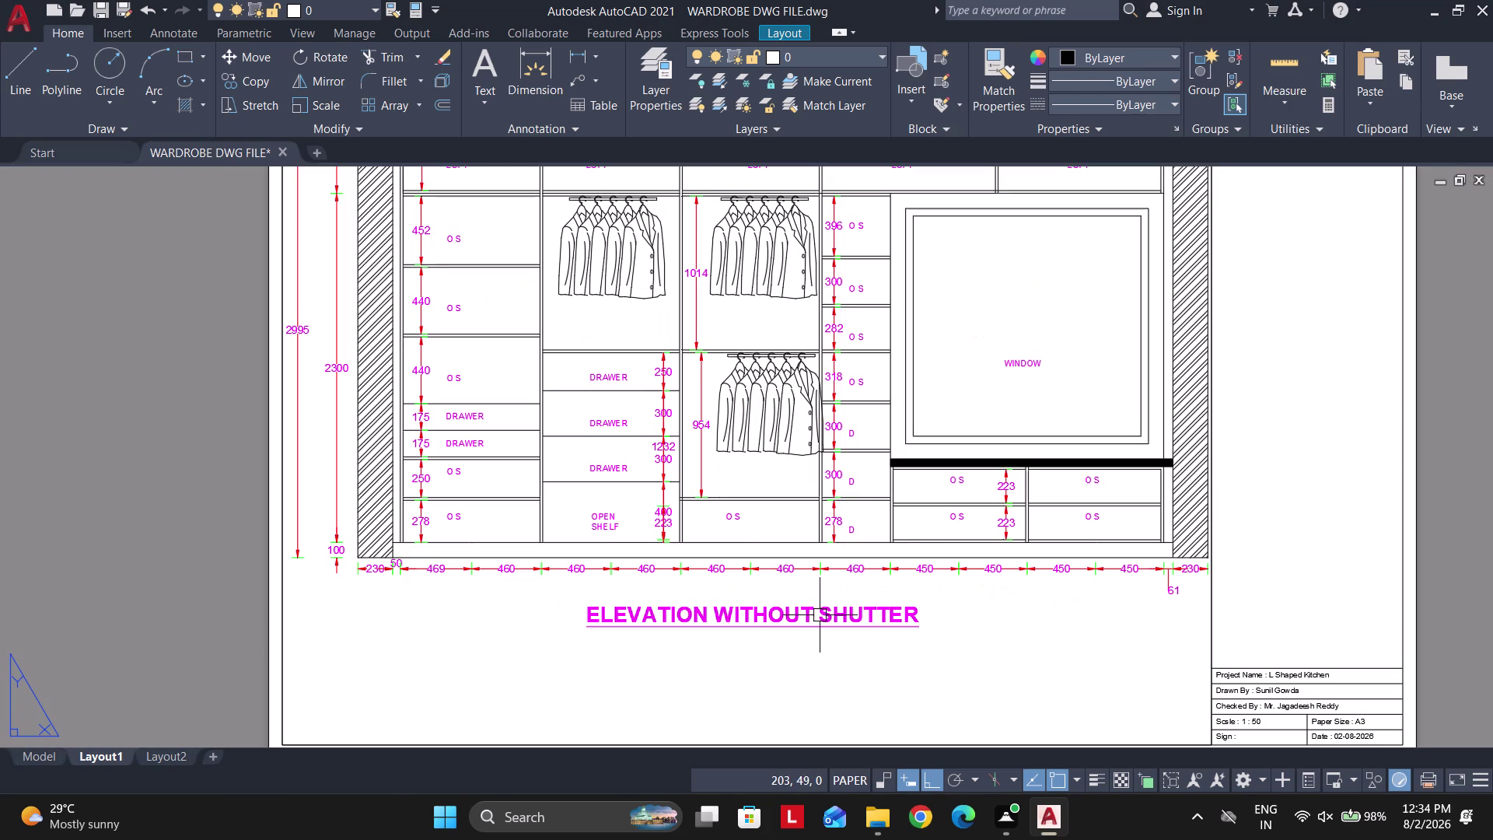
scroll(down, 3)
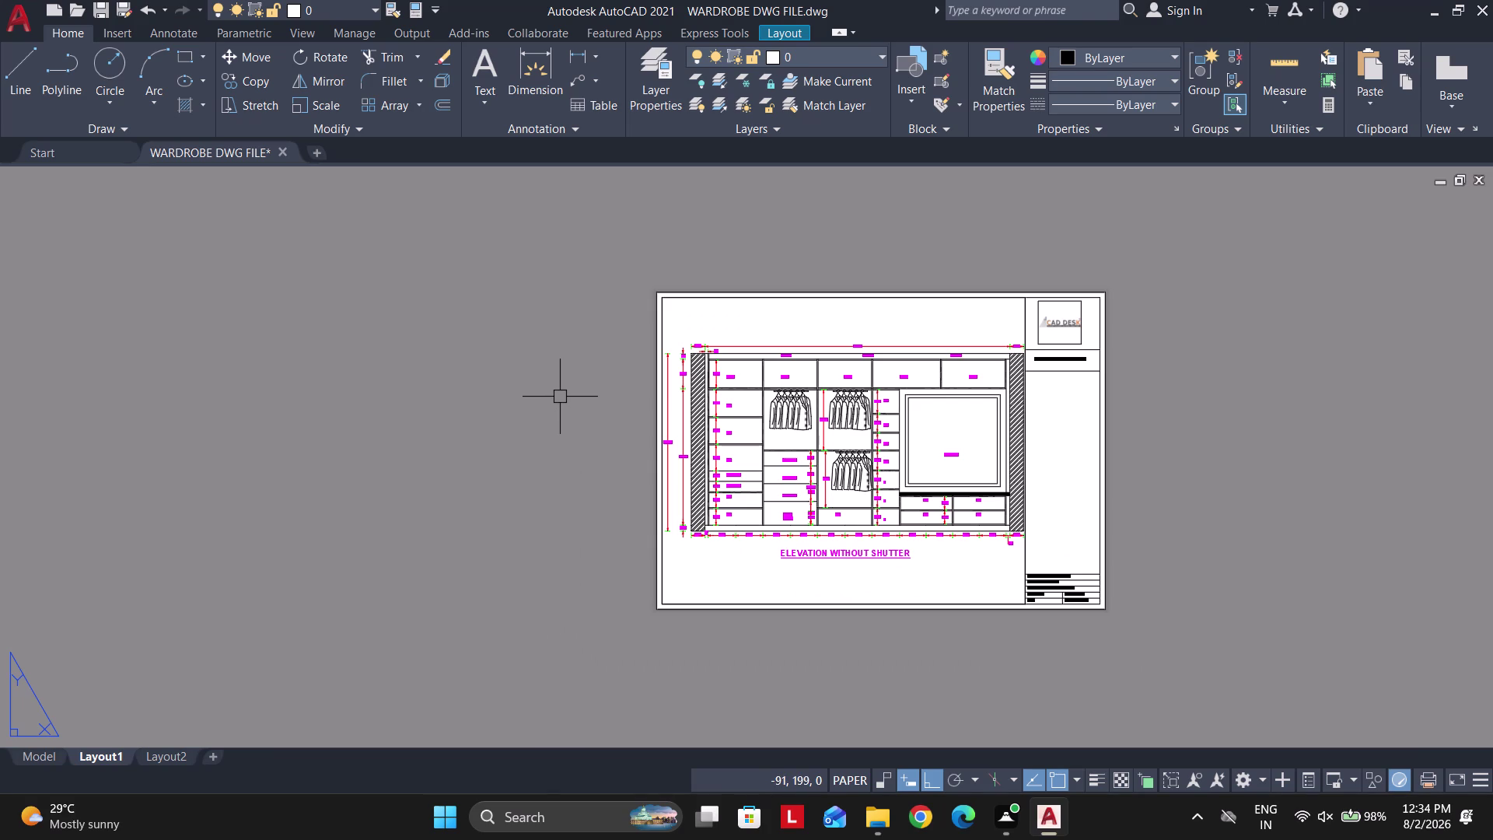
scroll(down, 3)
scroll(up, 3)
scroll(up, 3)
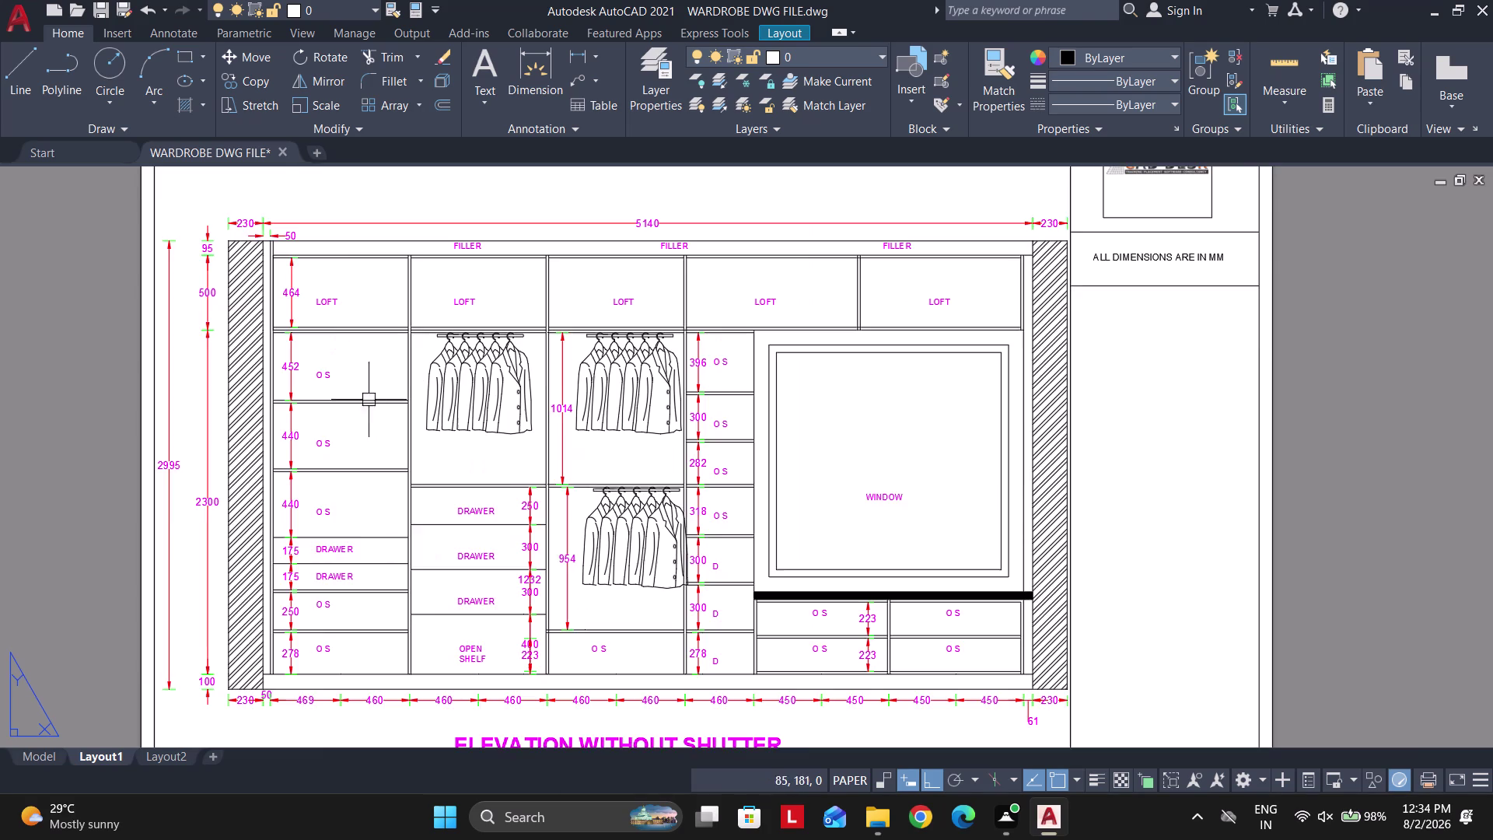
scroll(up, 3)
scroll(up, 3)
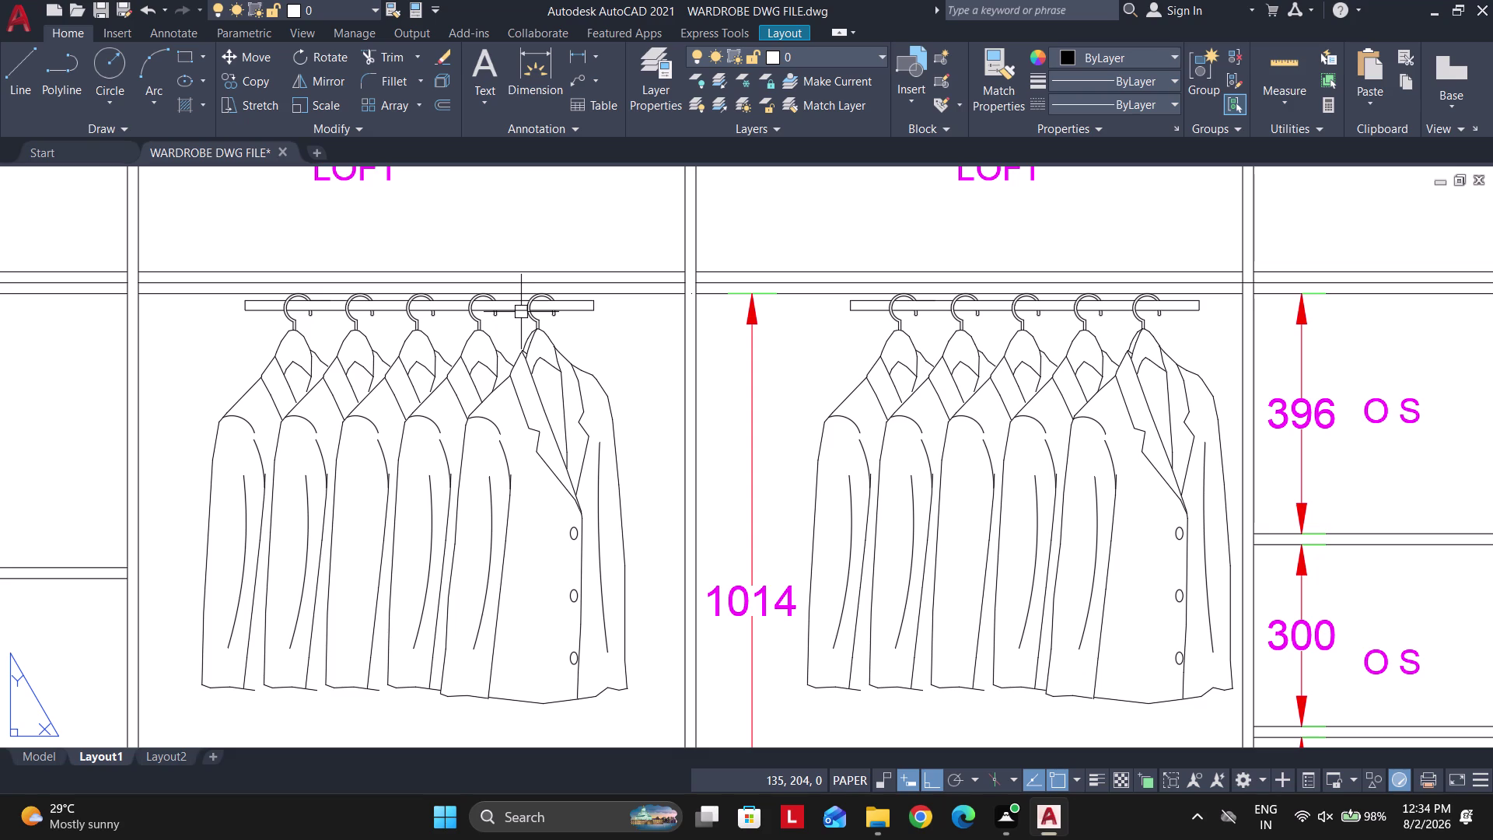
scroll(down, 3)
scroll(up, 3)
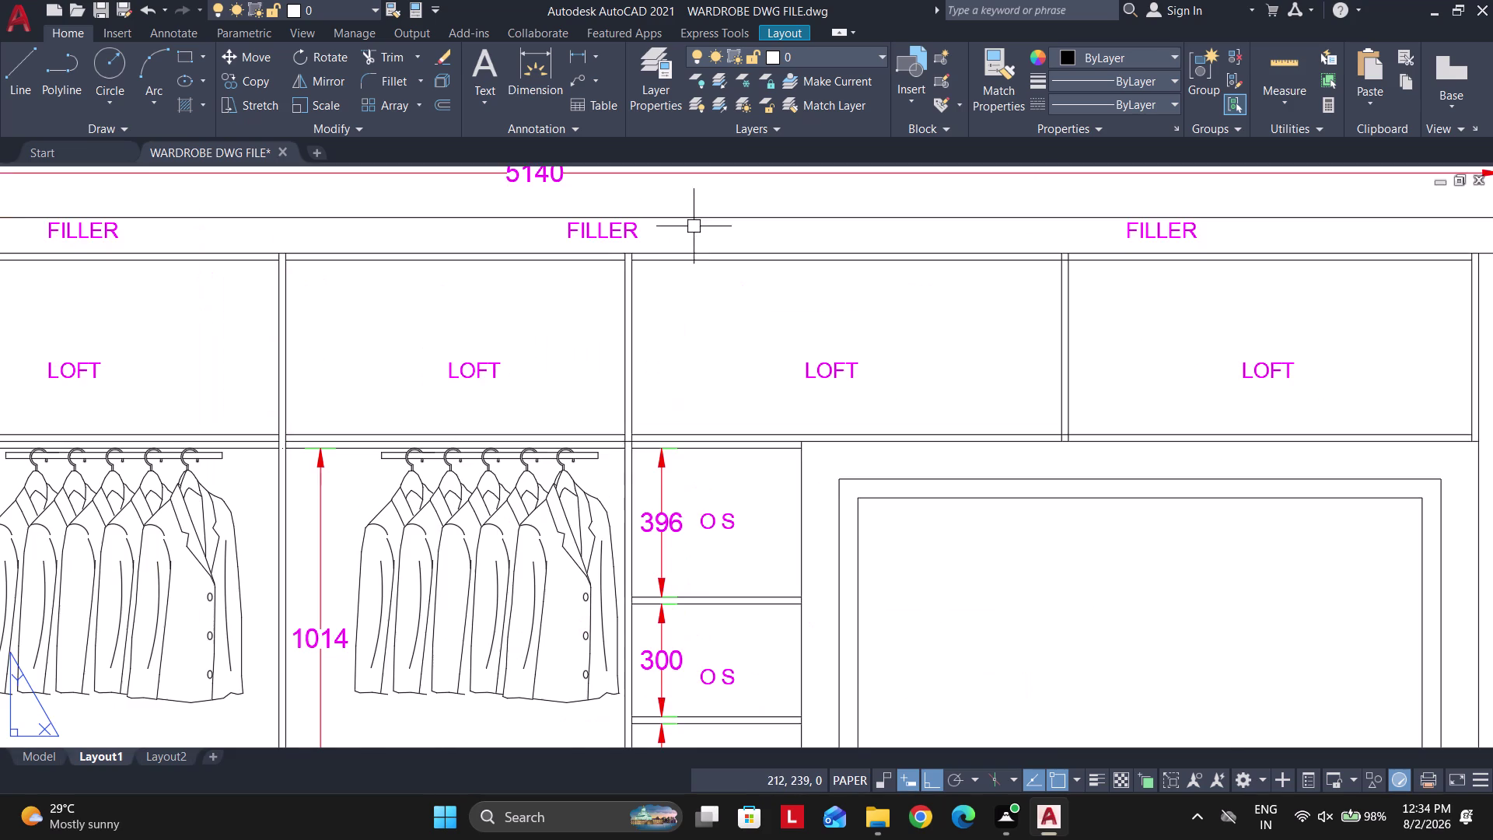
scroll(up, 3)
scroll(down, 3)
scroll(up, 3)
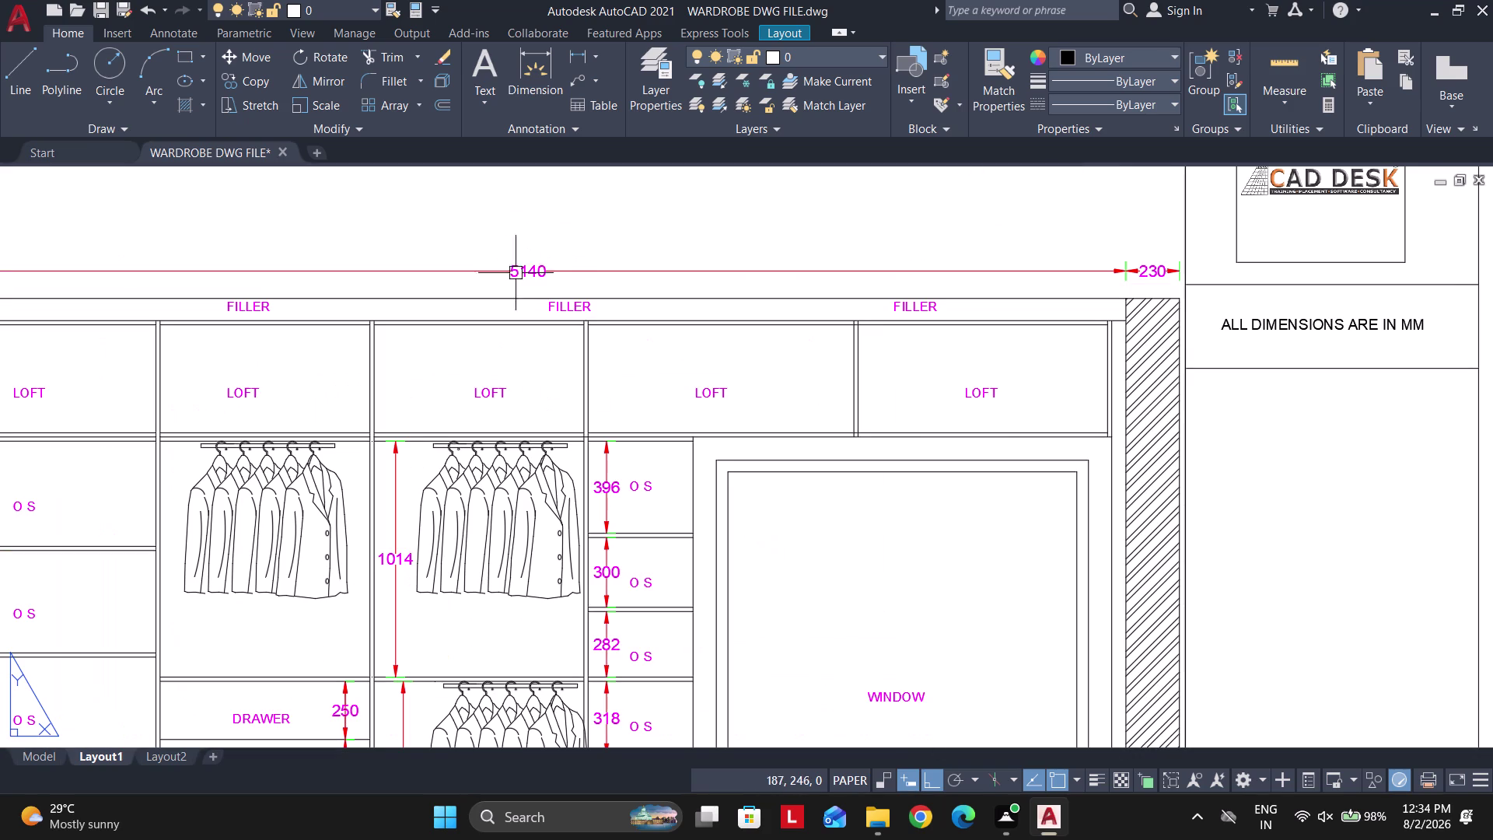
scroll(up, 3)
scroll(down, 3)
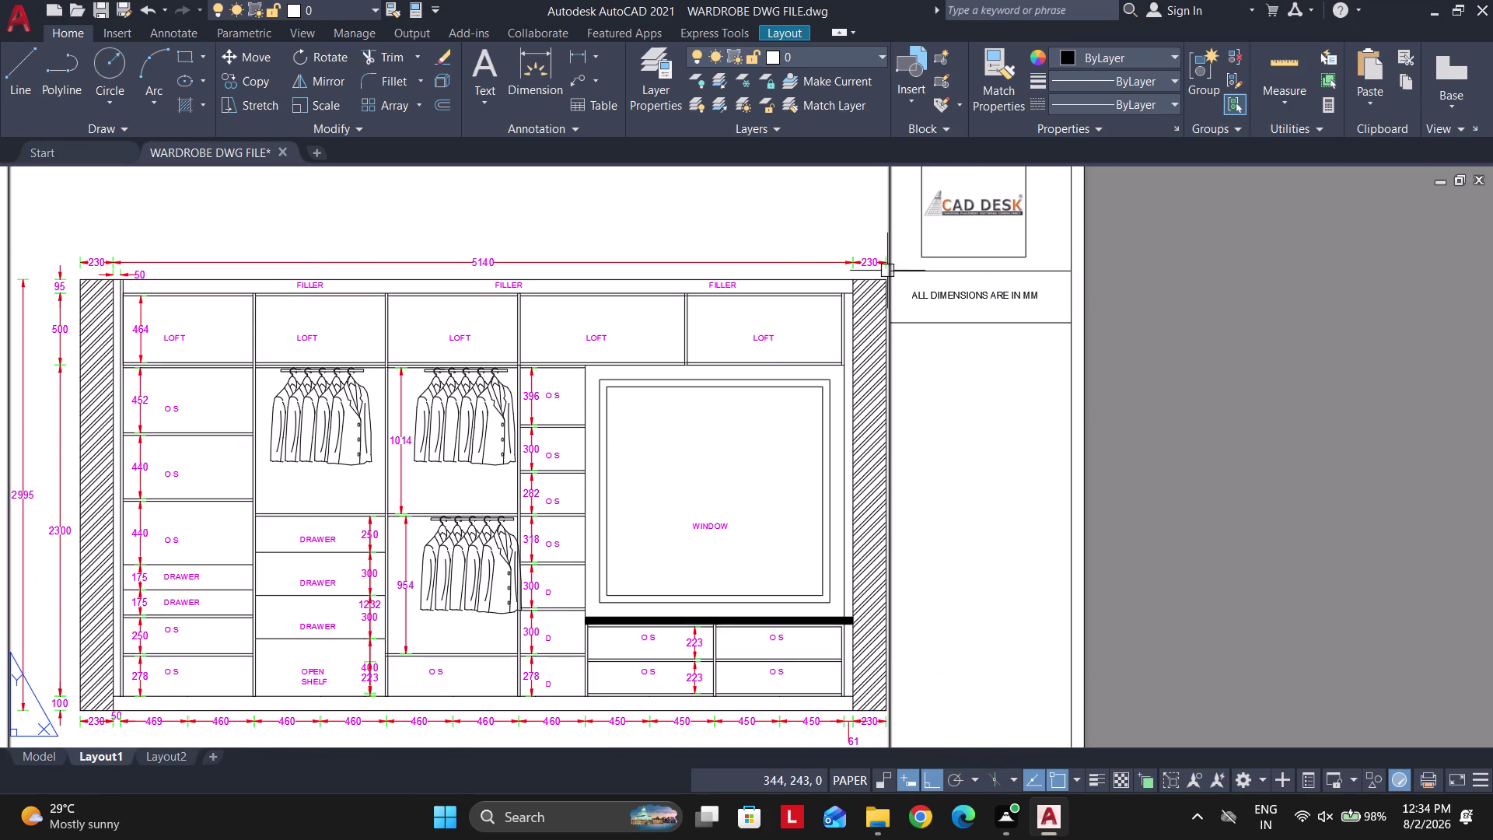
scroll(down, 3)
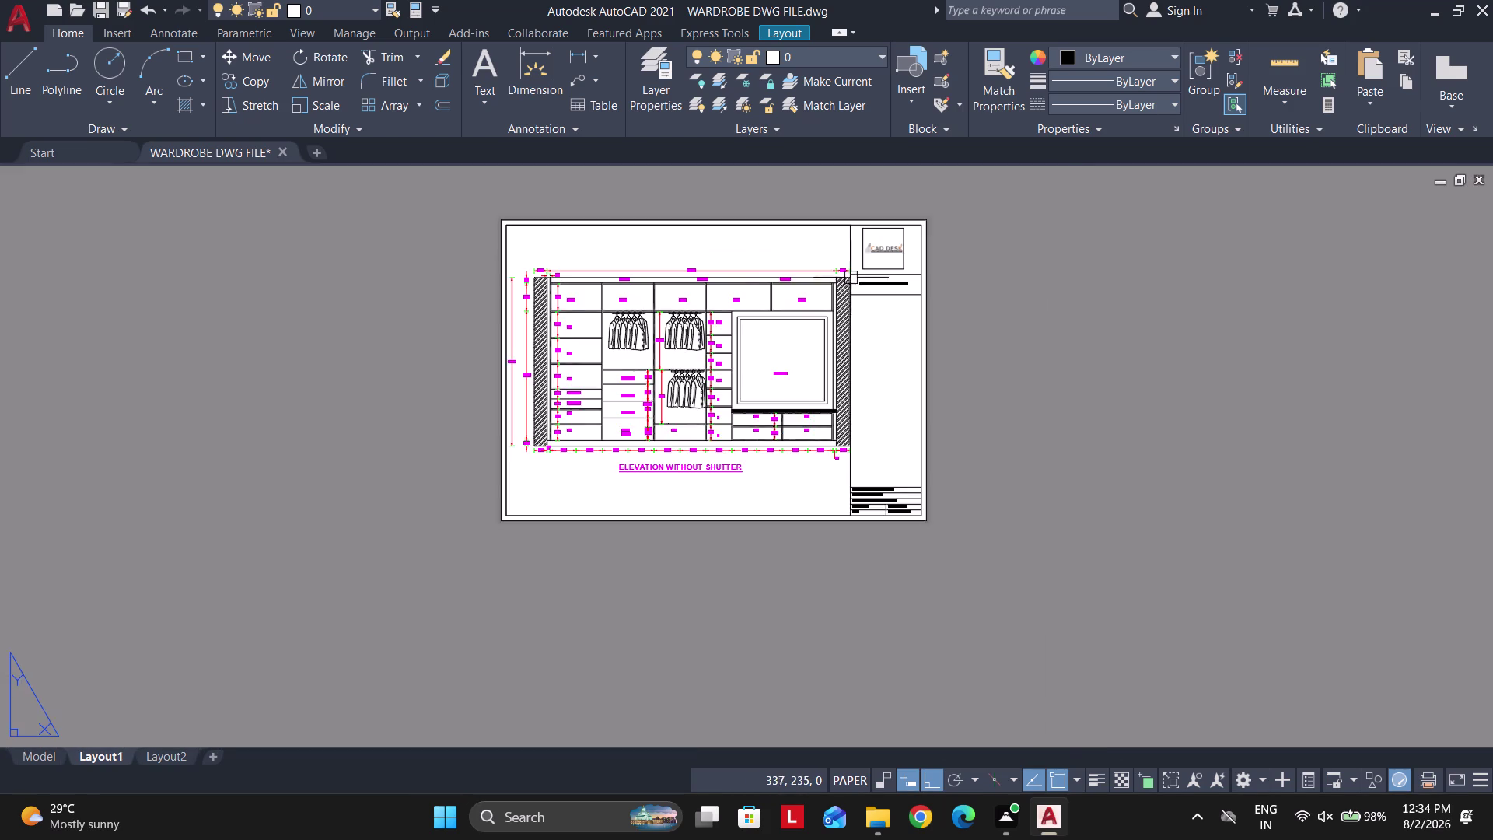
scroll(up, 3)
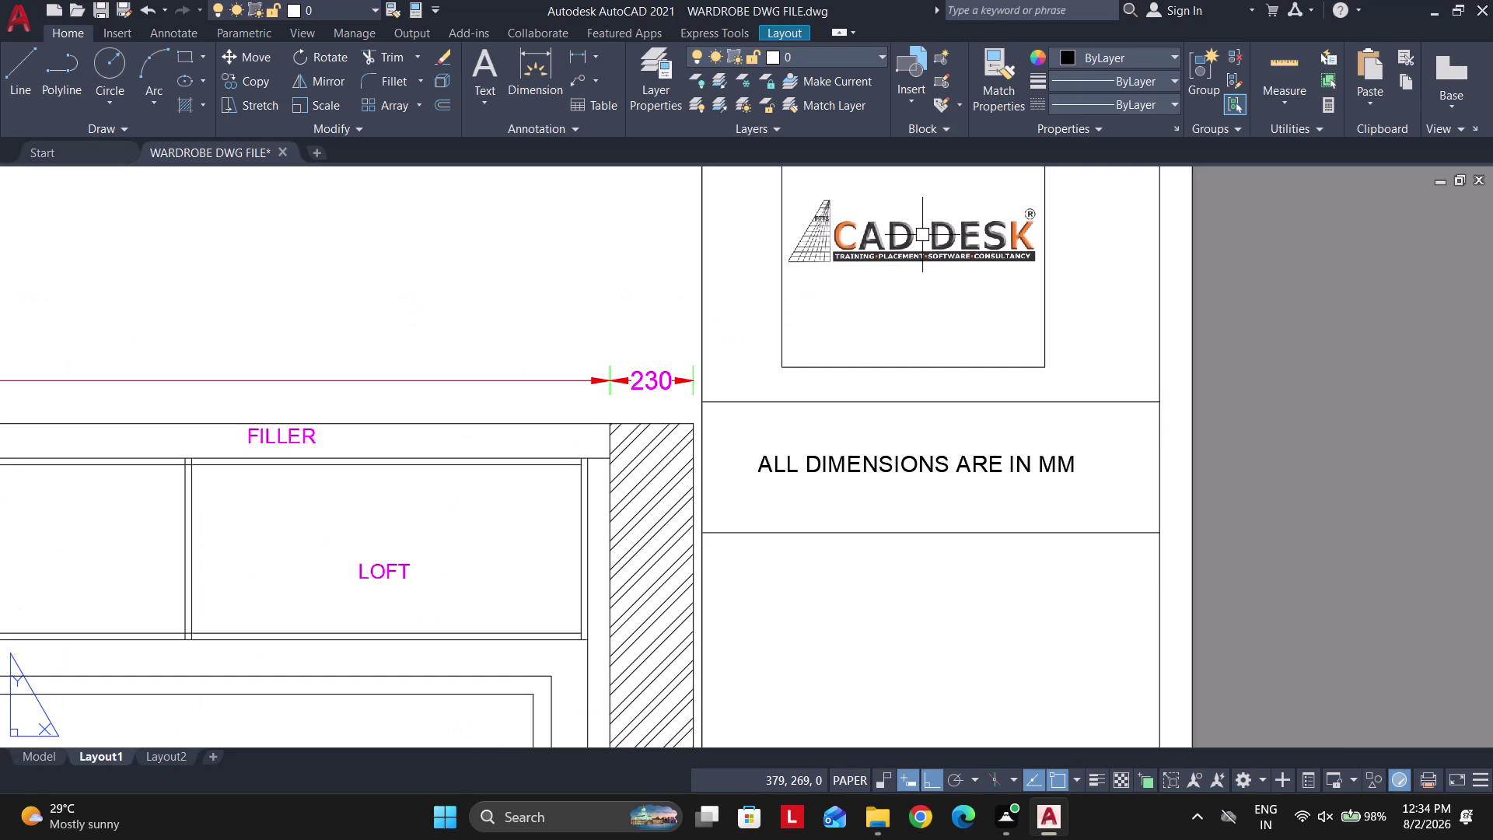
scroll(up, 3)
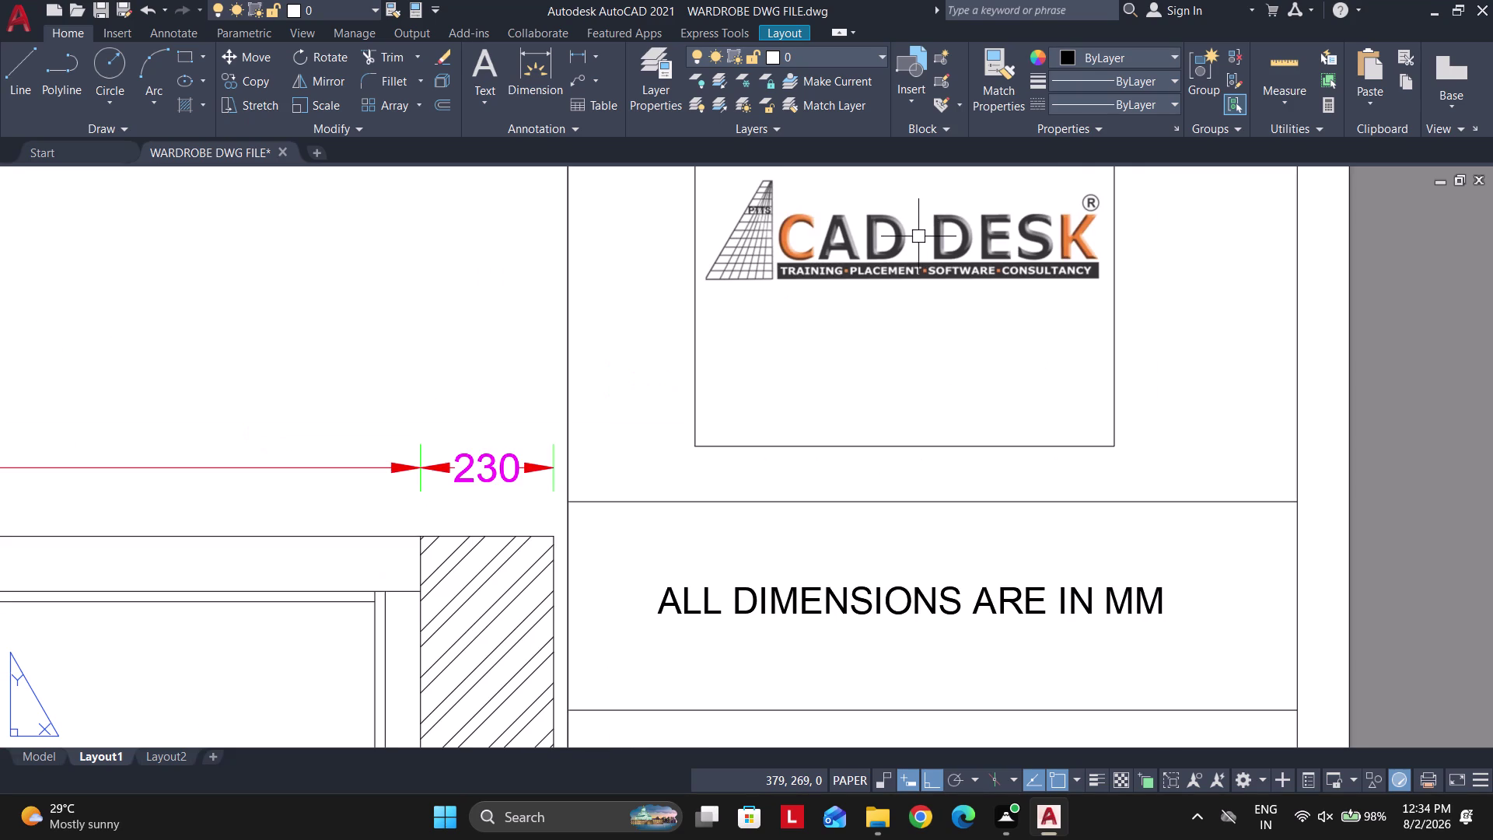
scroll(down, 3)
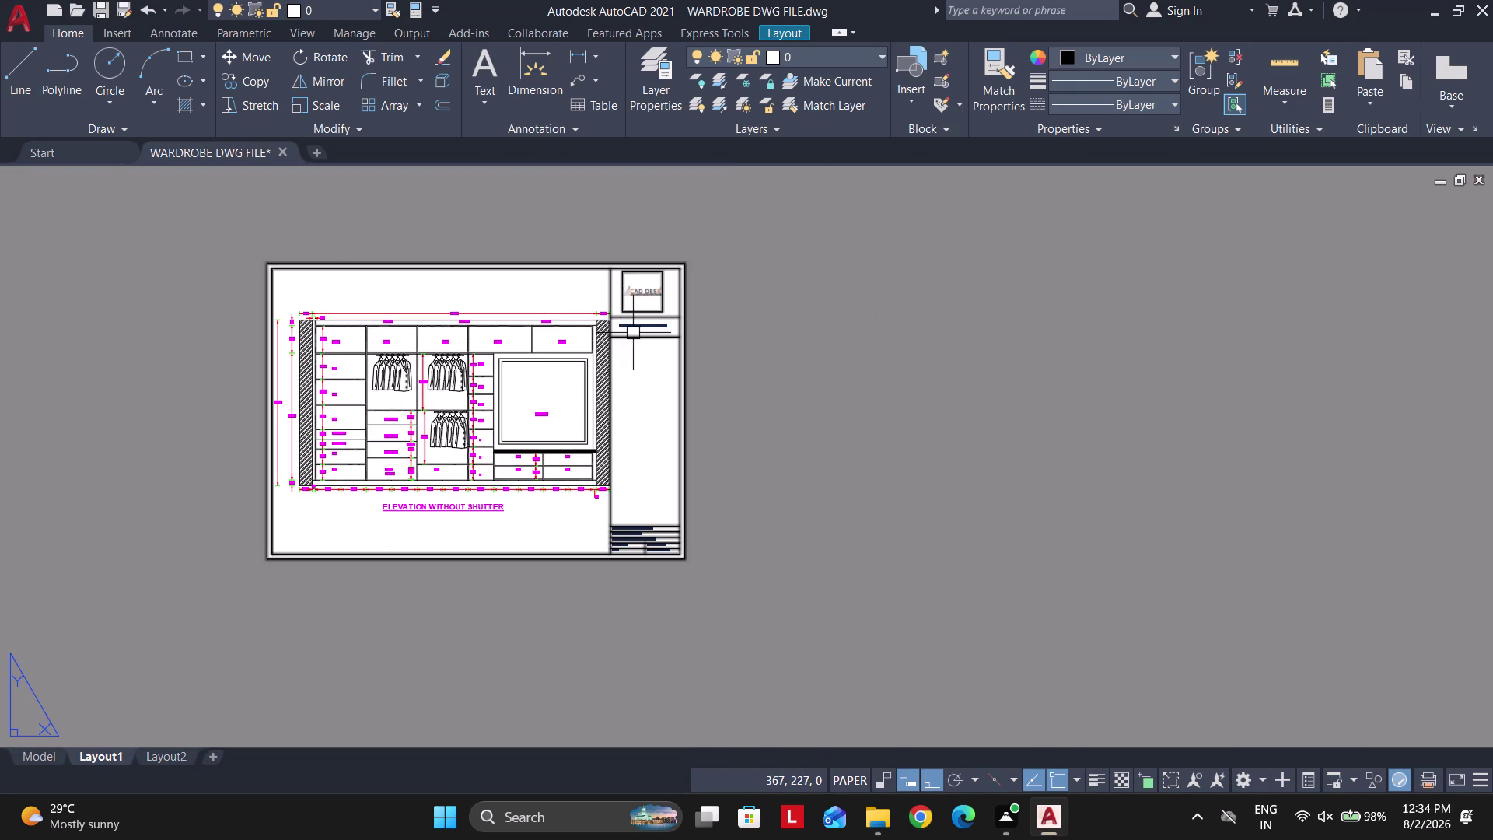
scroll(up, 3)
scroll(up, 3)
scroll(down, 3)
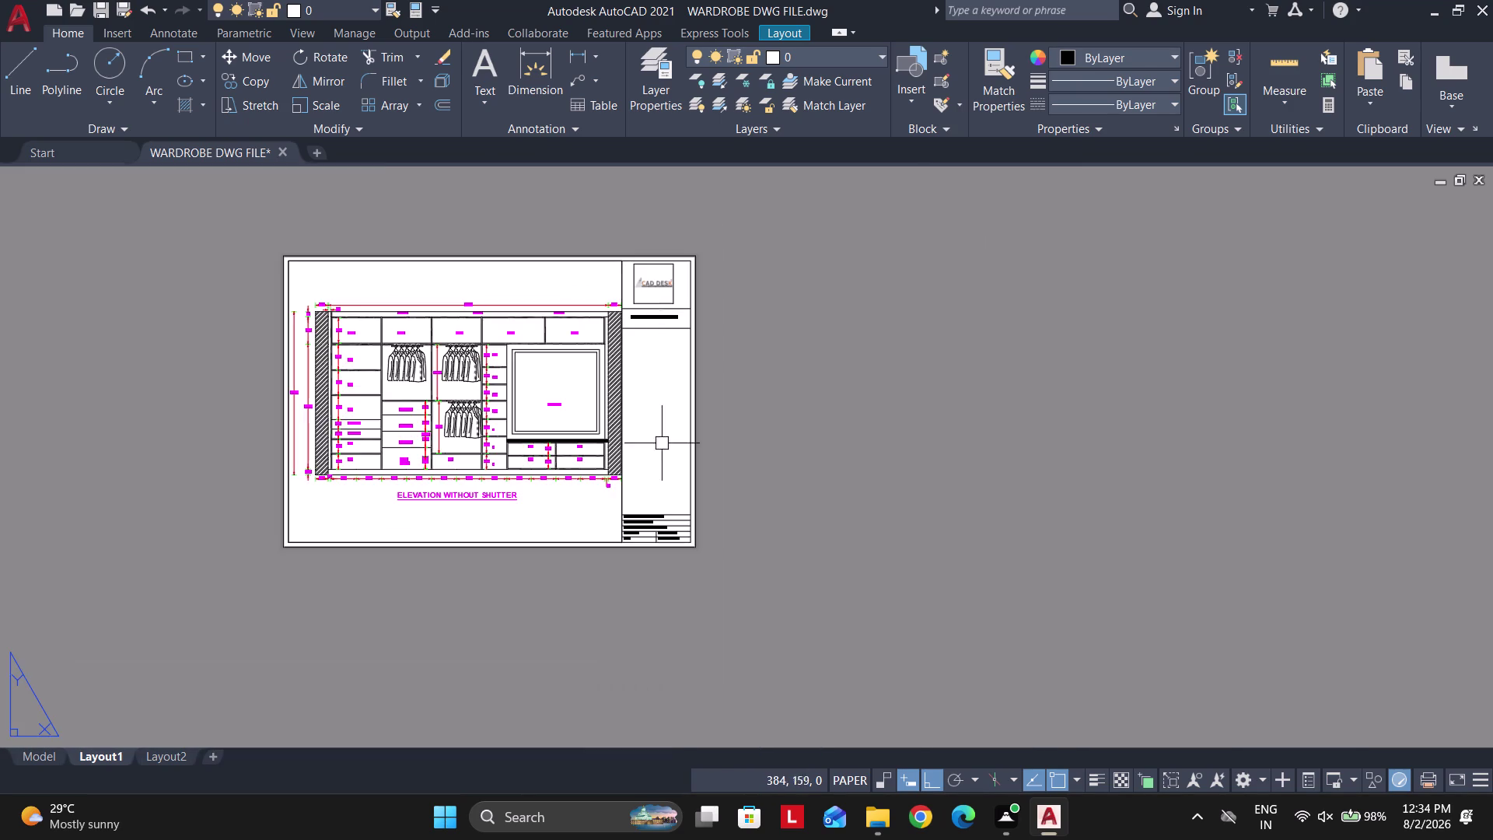
scroll(up, 3)
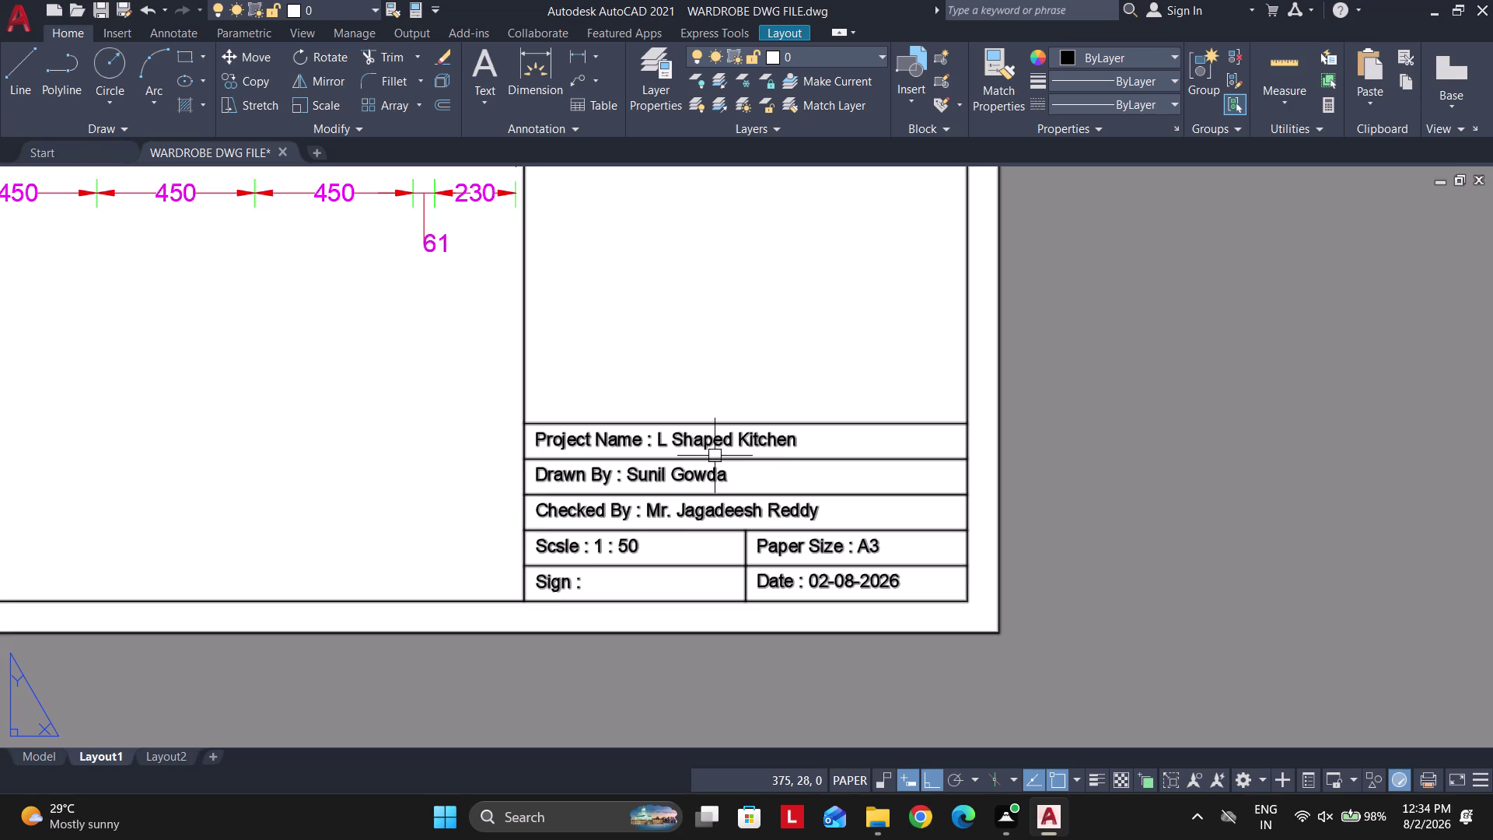
Try opening the title block for editing, then dismiss the block editing prompt.
double_click(714, 436)
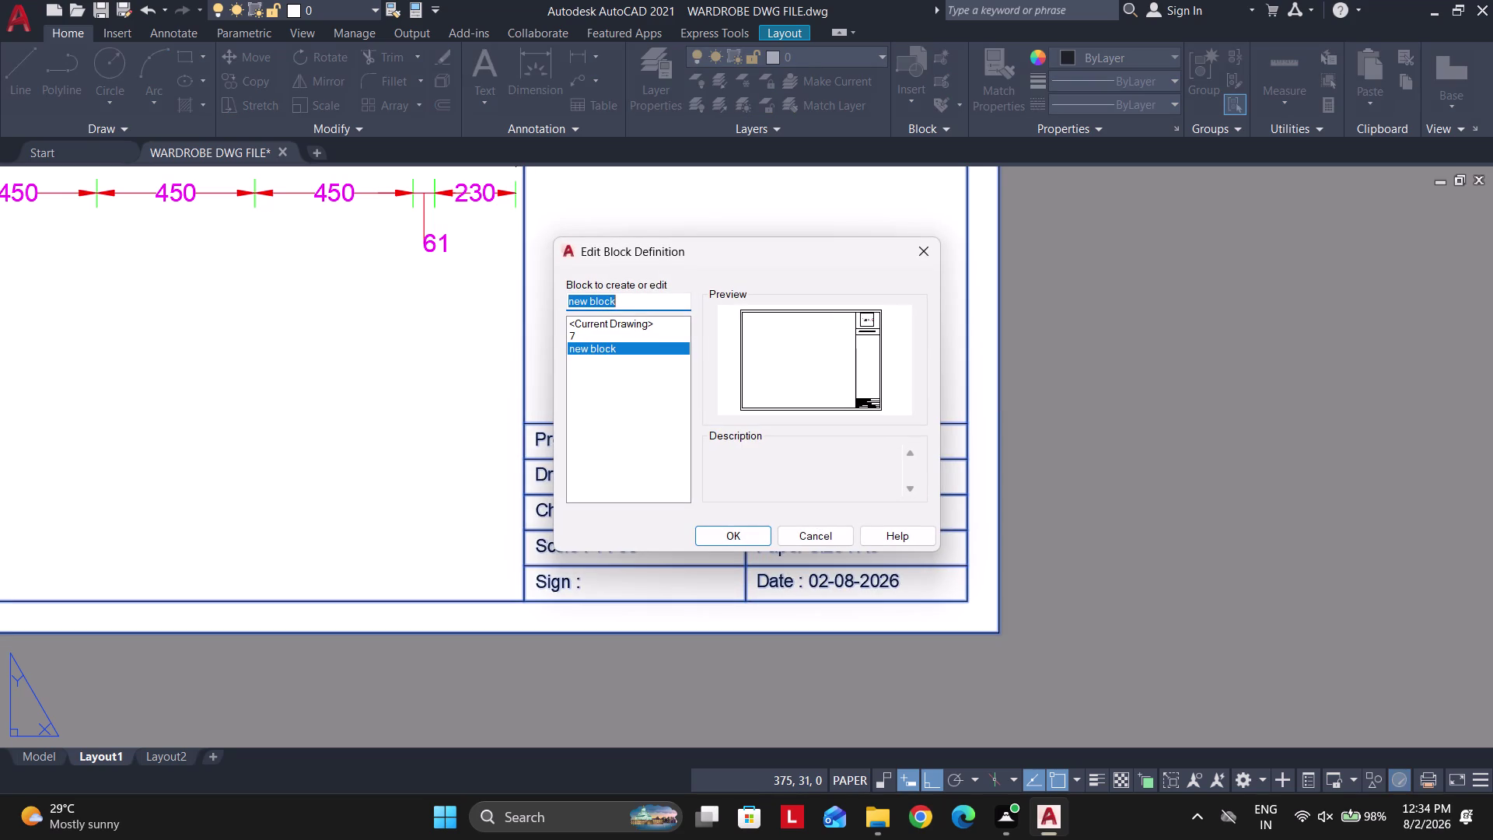
click(828, 538)
scroll(down, 3)
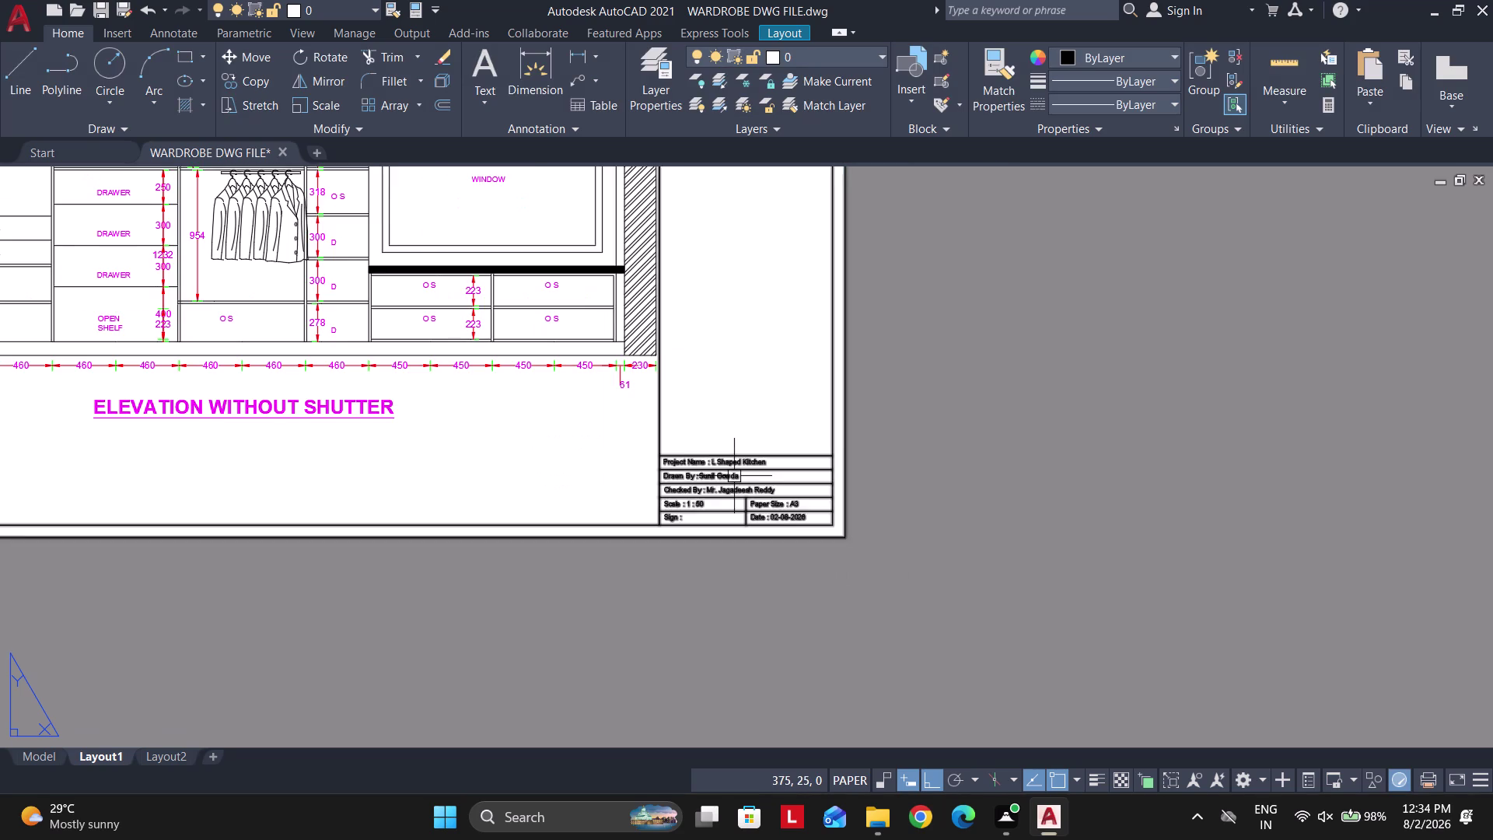
scroll(down, 3)
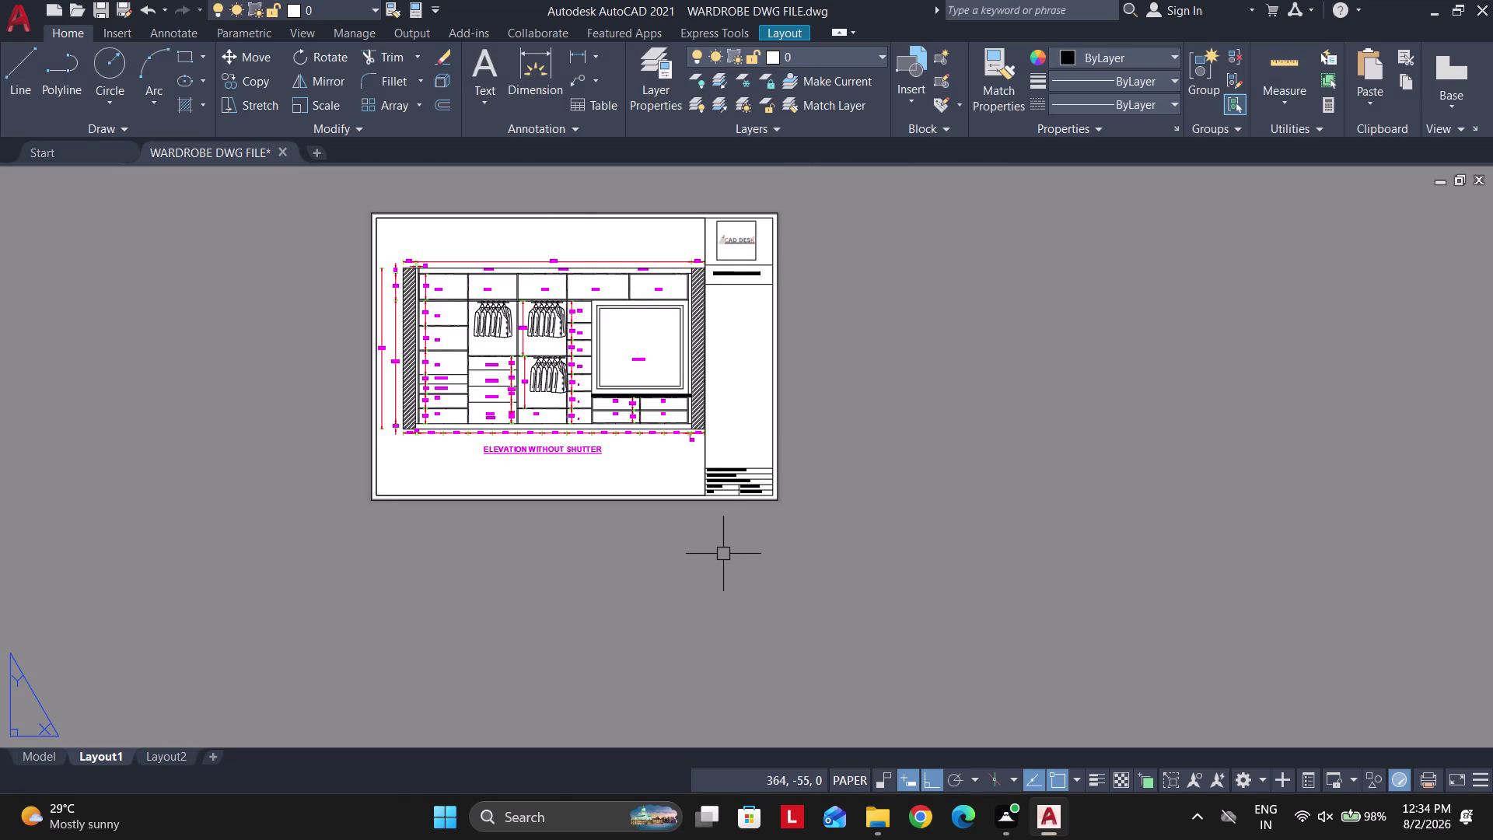
Permanently delete the wardrobe front elevation and top view plan PDFs from the Desktop.
click(872, 818)
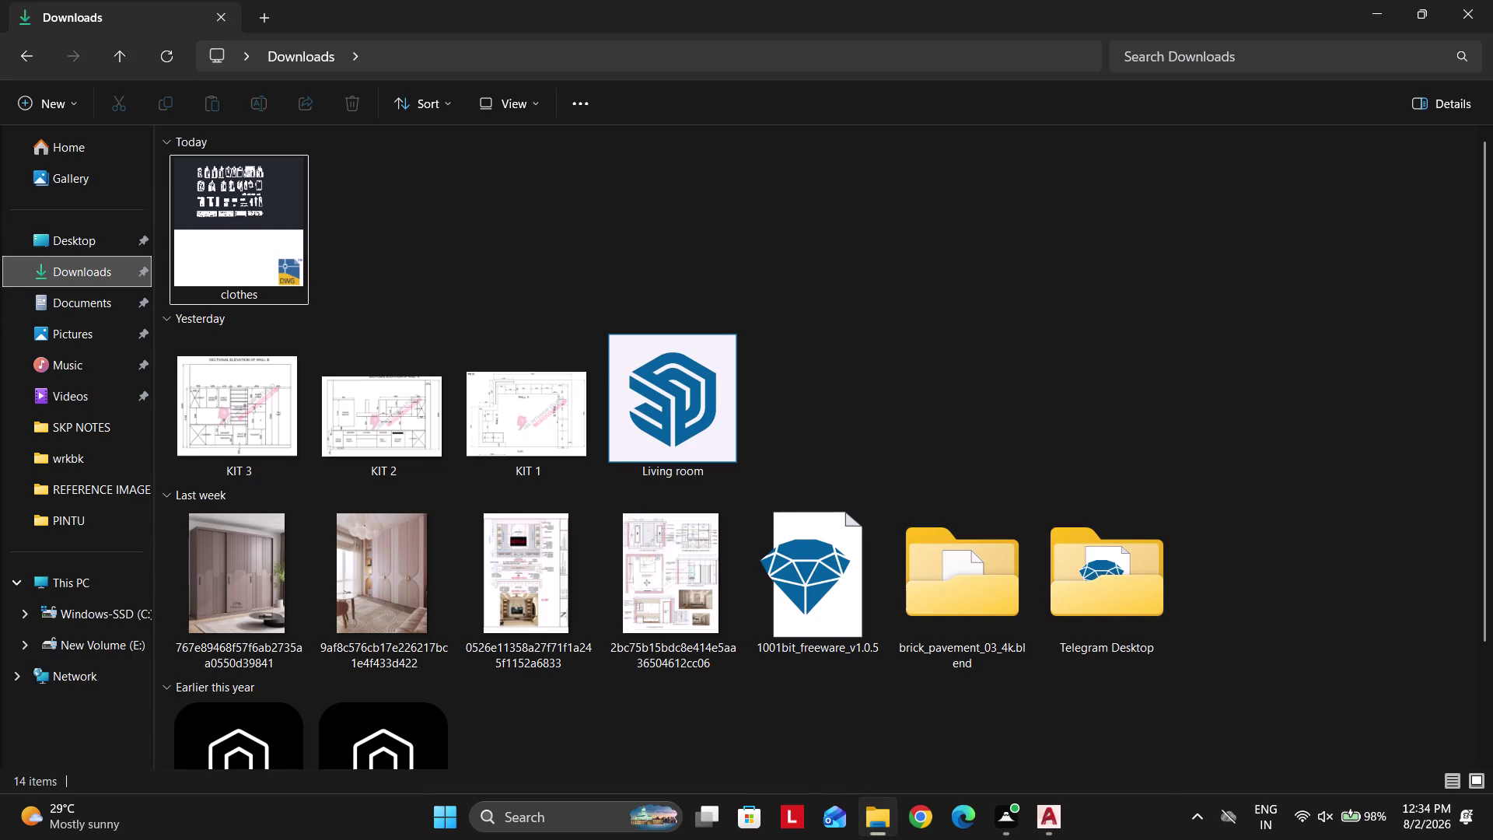
click(96, 228)
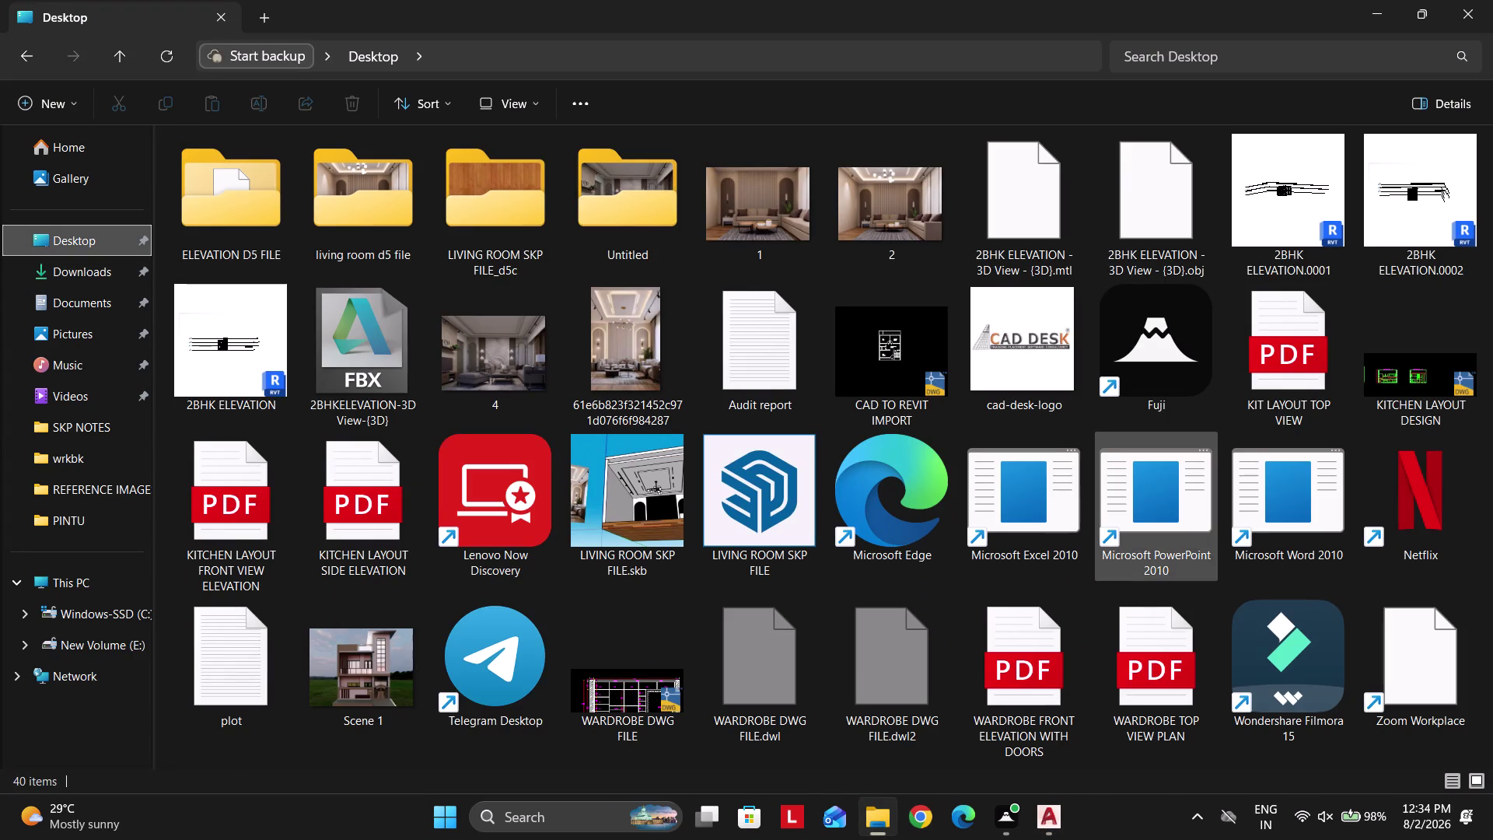
click(1158, 700)
click(1007, 685)
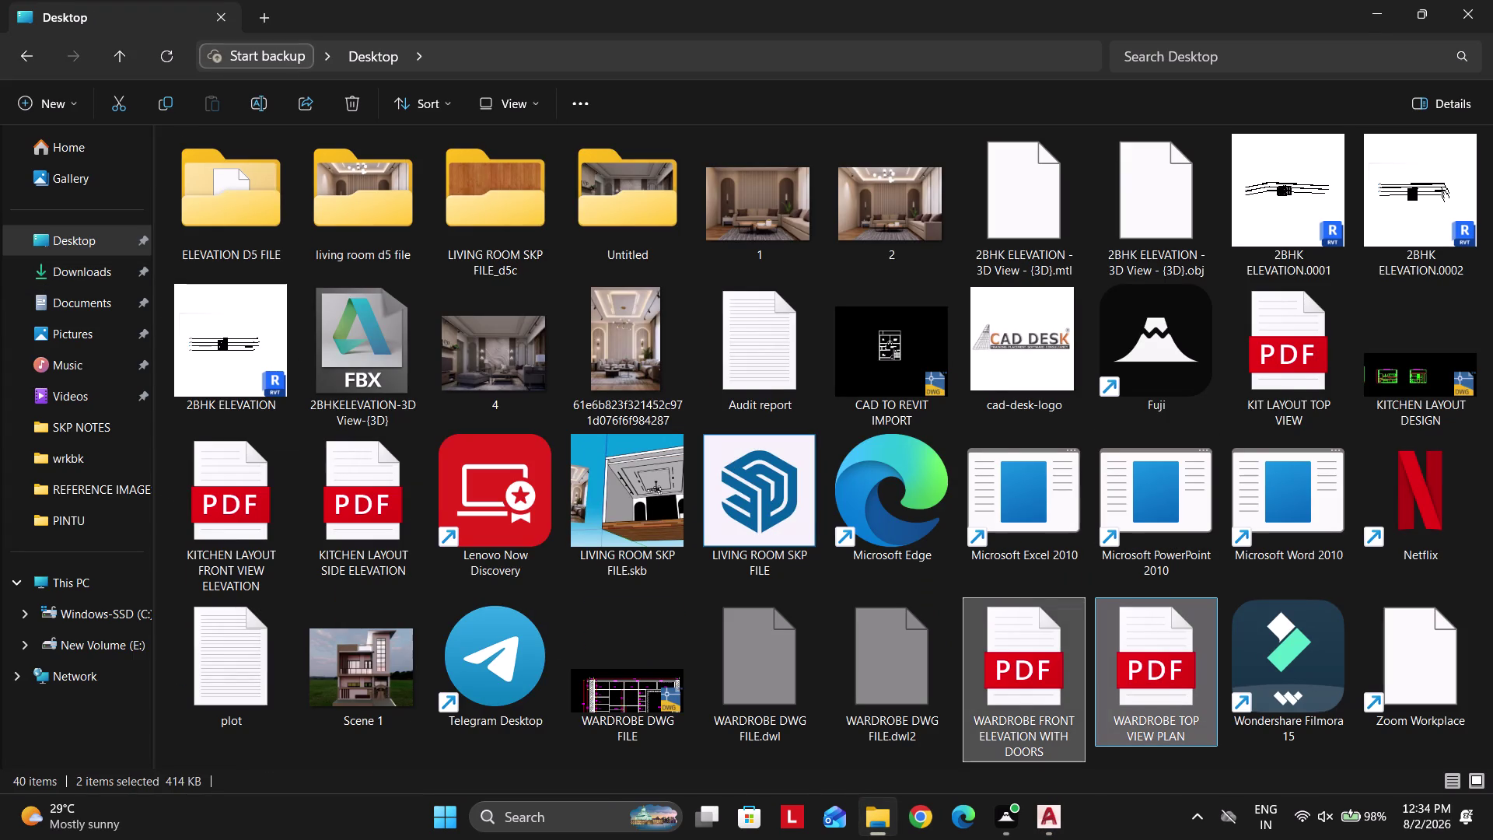
key(shift+Delete)
key(Return)
click(1051, 833)
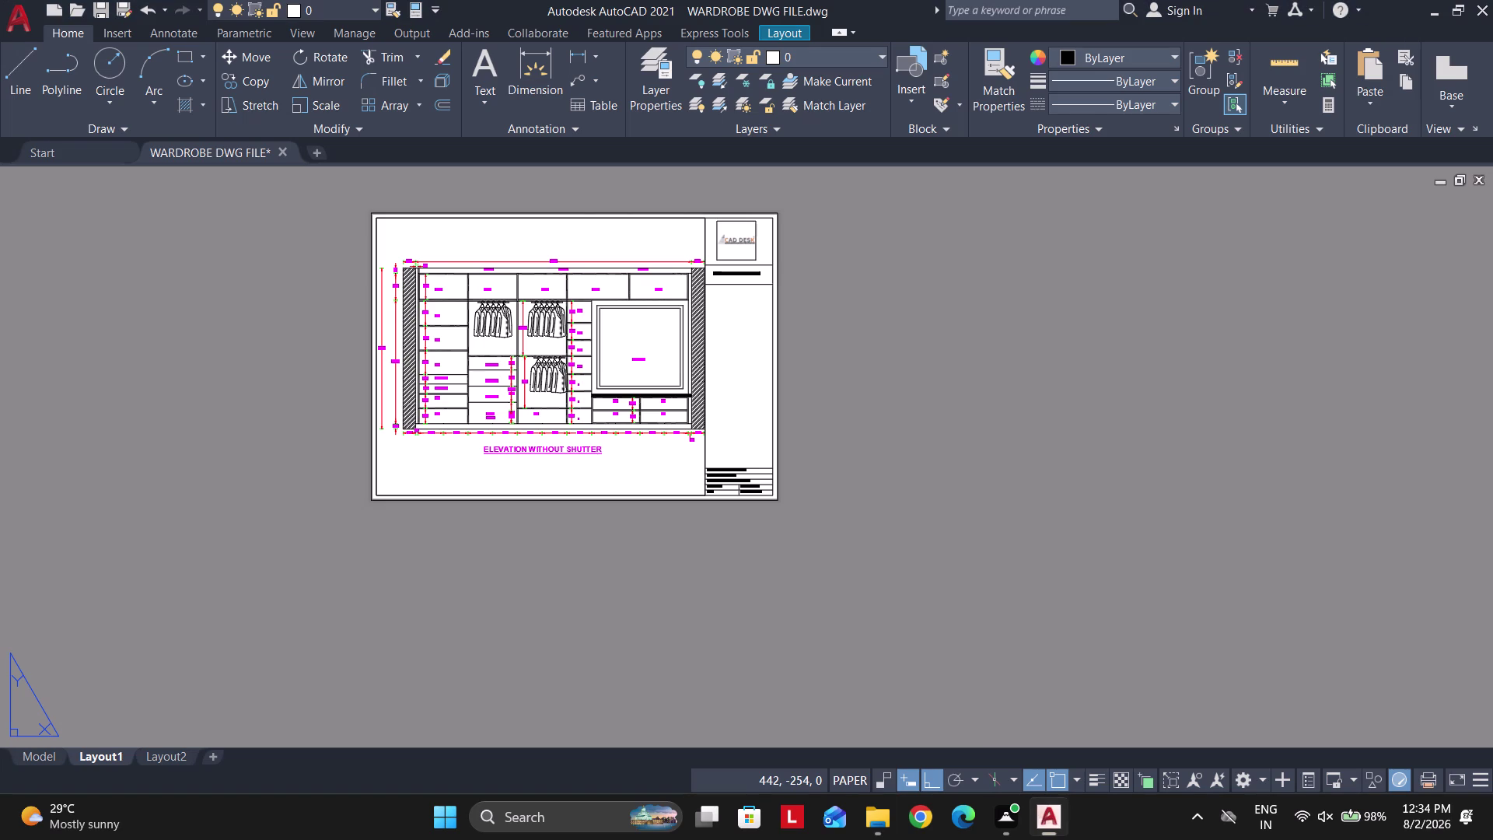
Back in AutoCAD, reopen the title block in Edit Block Definition.
scroll(up, 3)
scroll(down, 3)
scroll(up, 3)
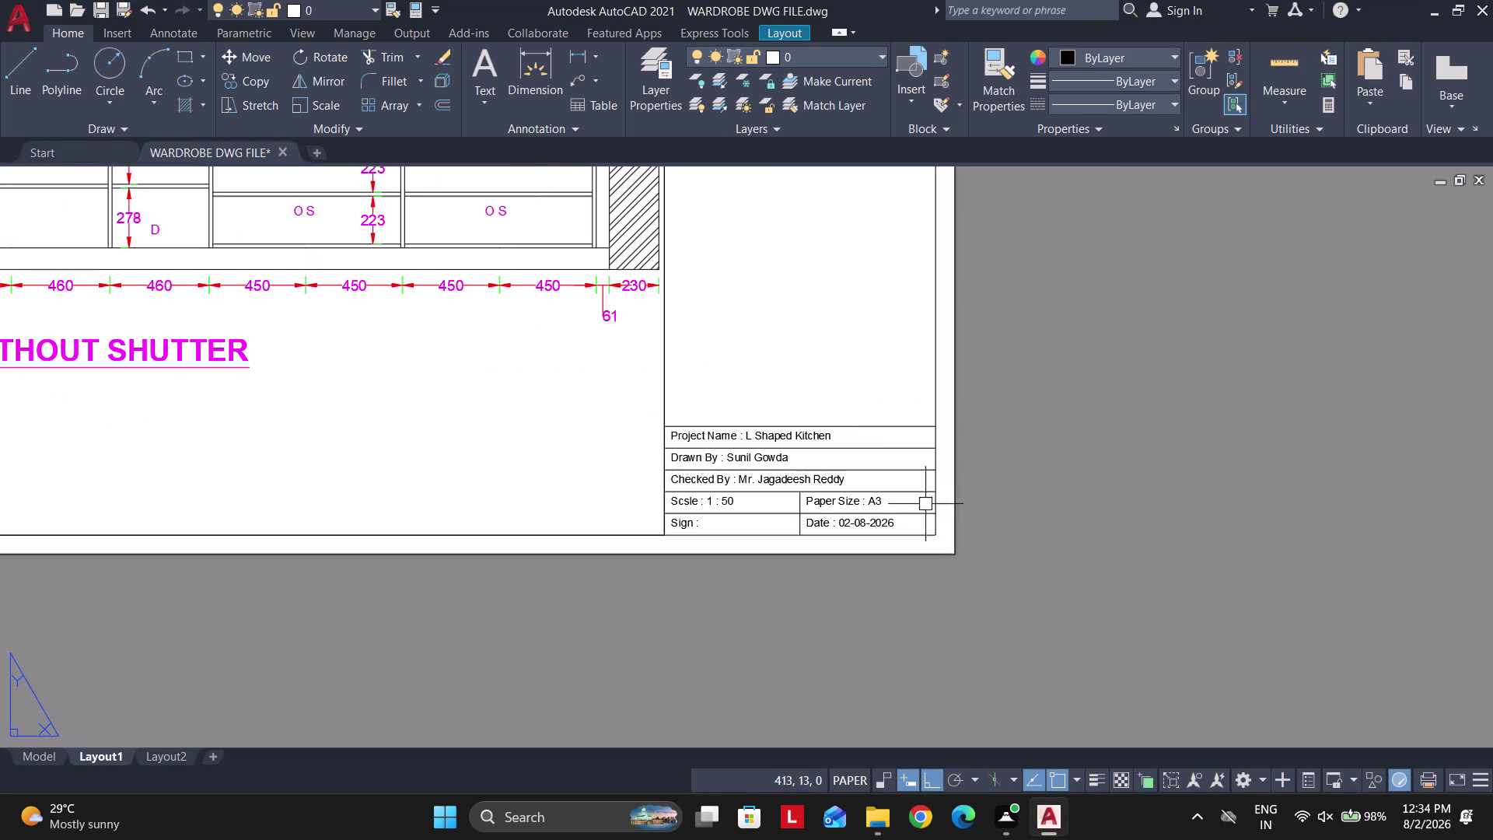
double_click(808, 439)
Open 'new block' in the Block Editor and select the L Shaped Kitchen project name.
click(730, 547)
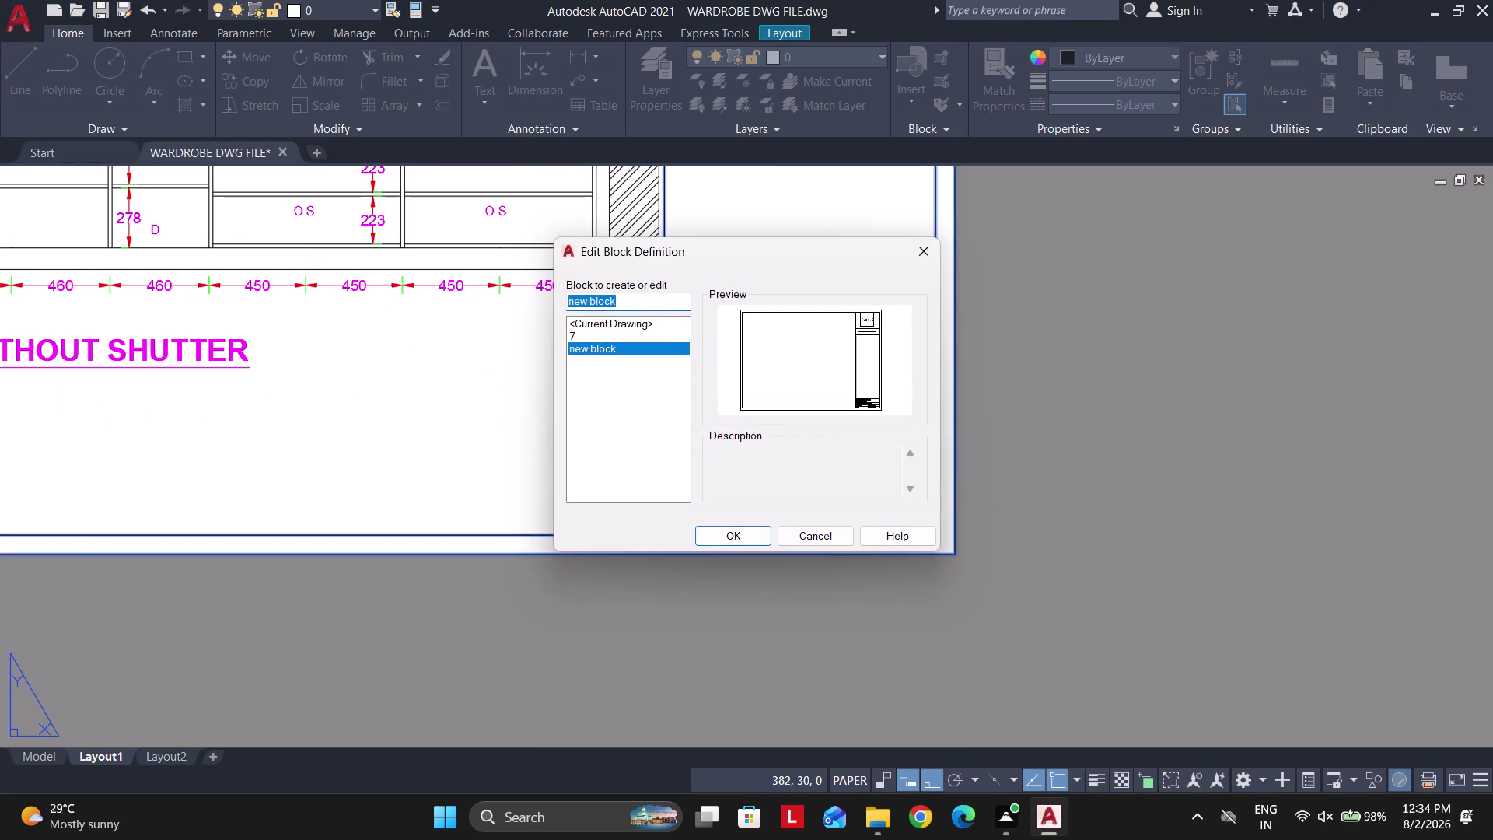
click(733, 532)
scroll(up, 3)
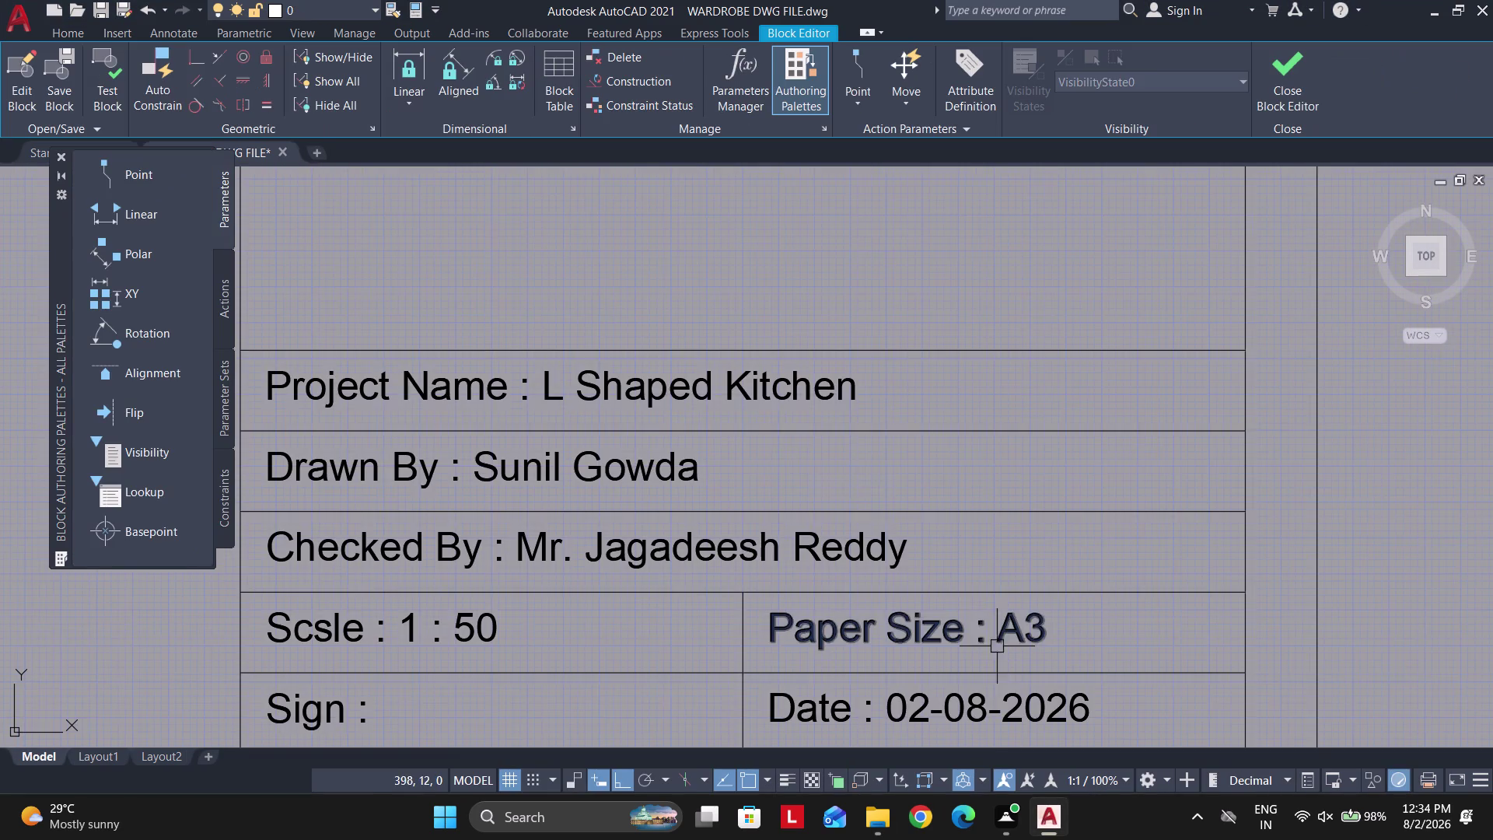
double_click(670, 392)
drag(892, 394, 652, 379)
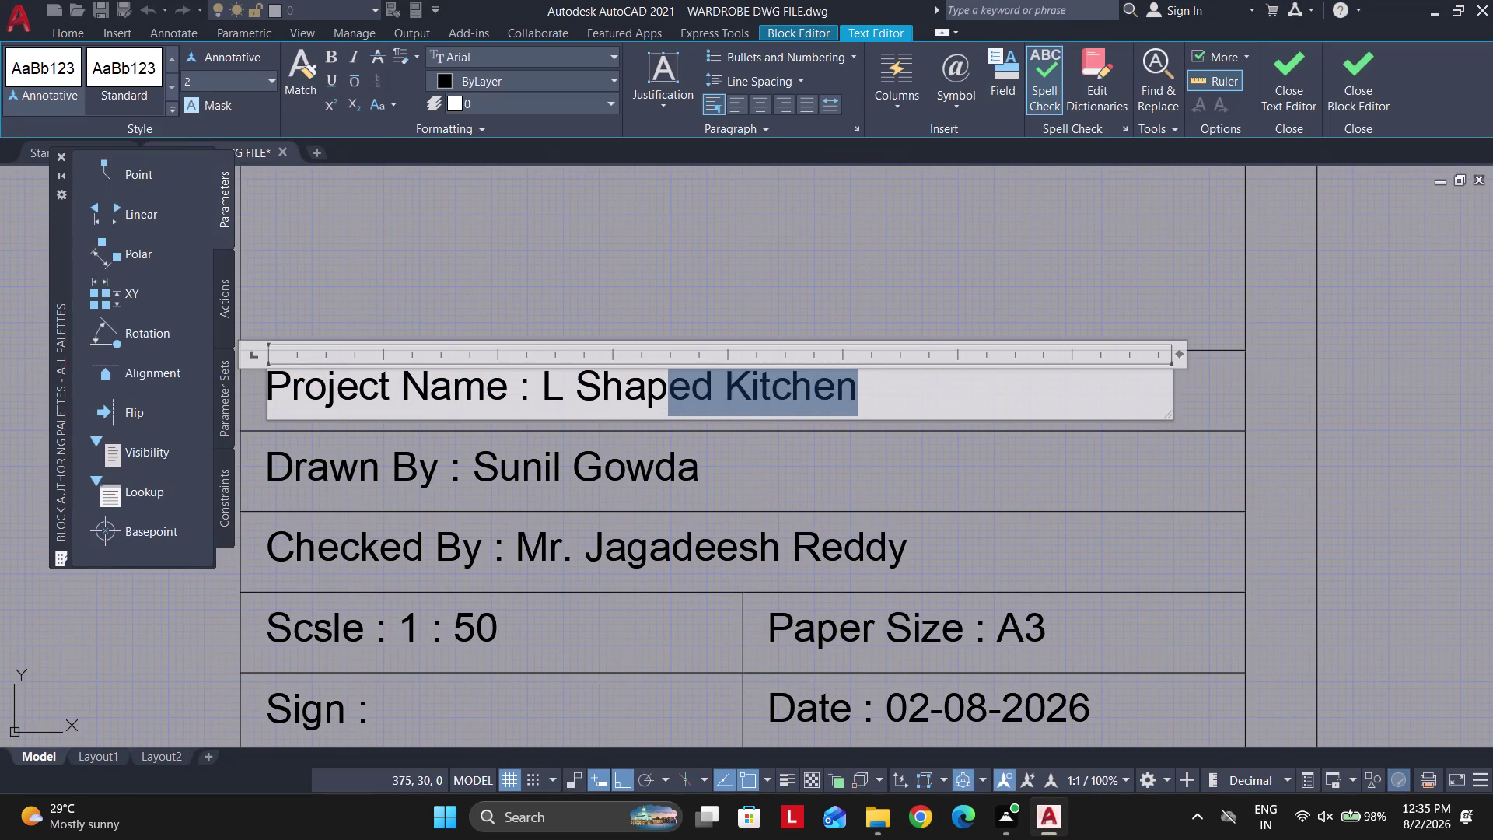
drag(651, 379, 540, 369)
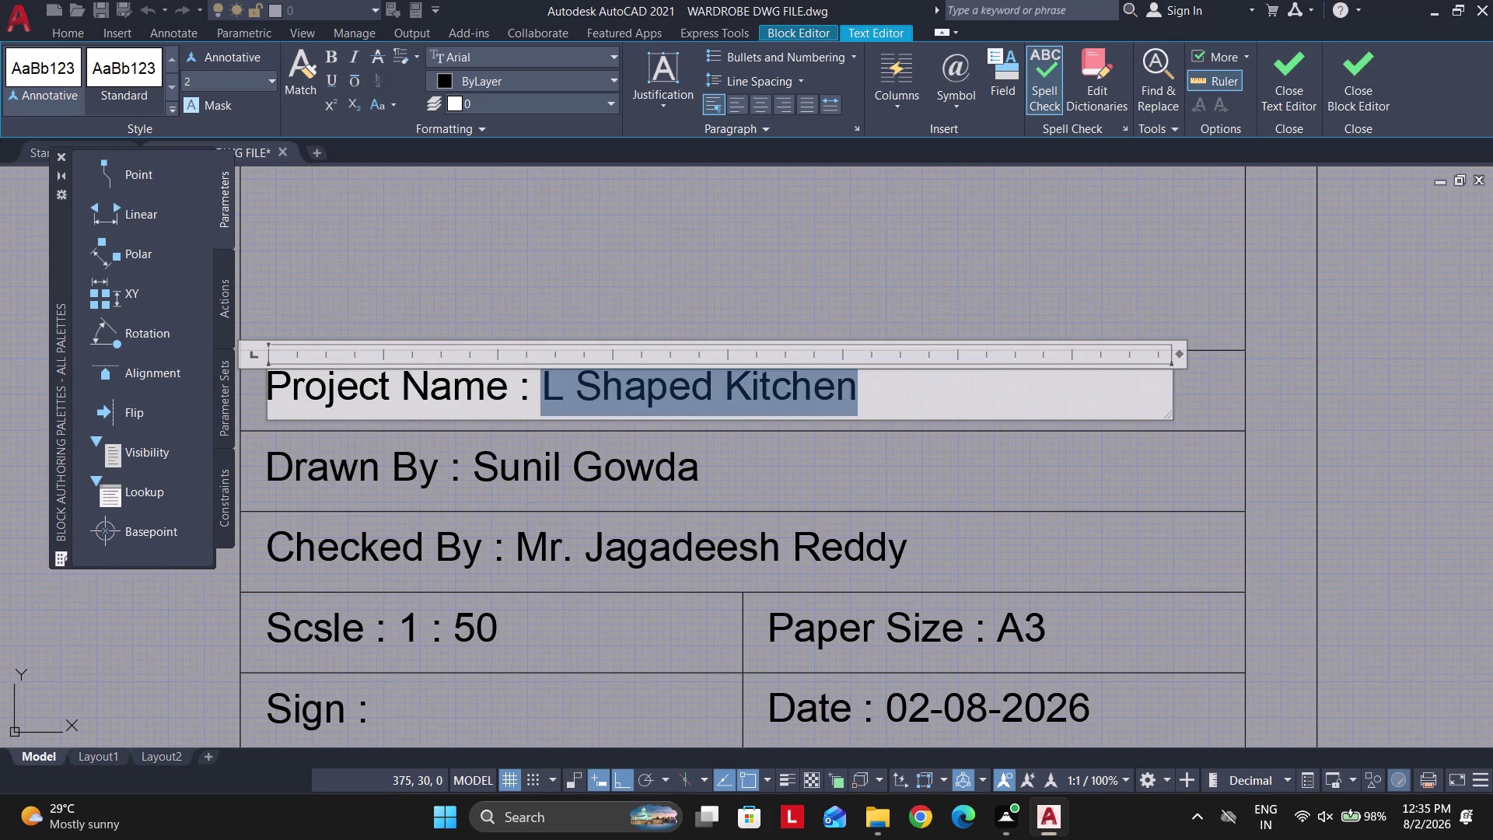
Replace the name with WARDROBE DESIGN, then close the Block Editor saving changes.
text(WA)
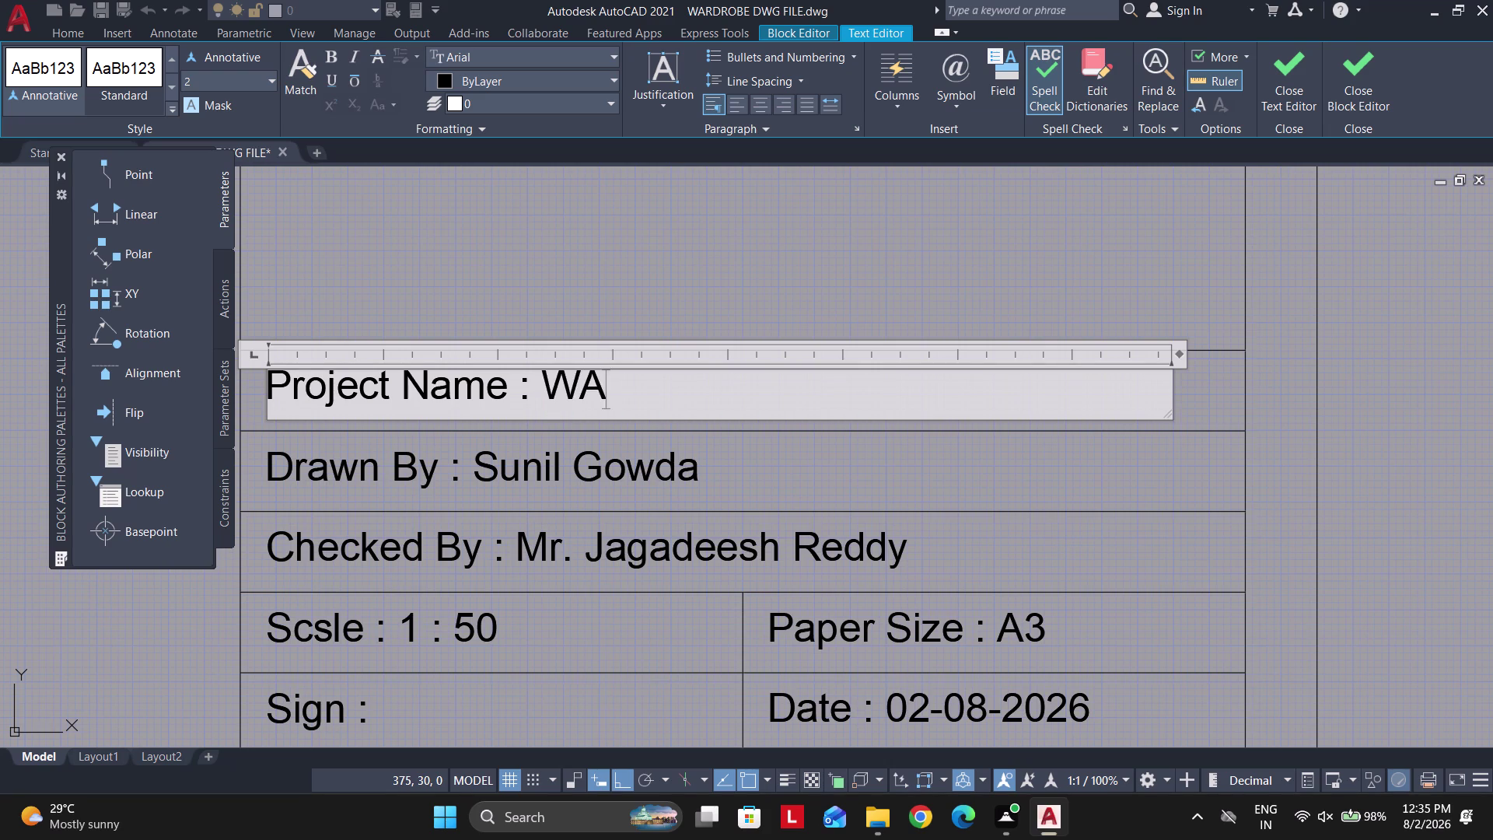
text(RD)
text(RO)
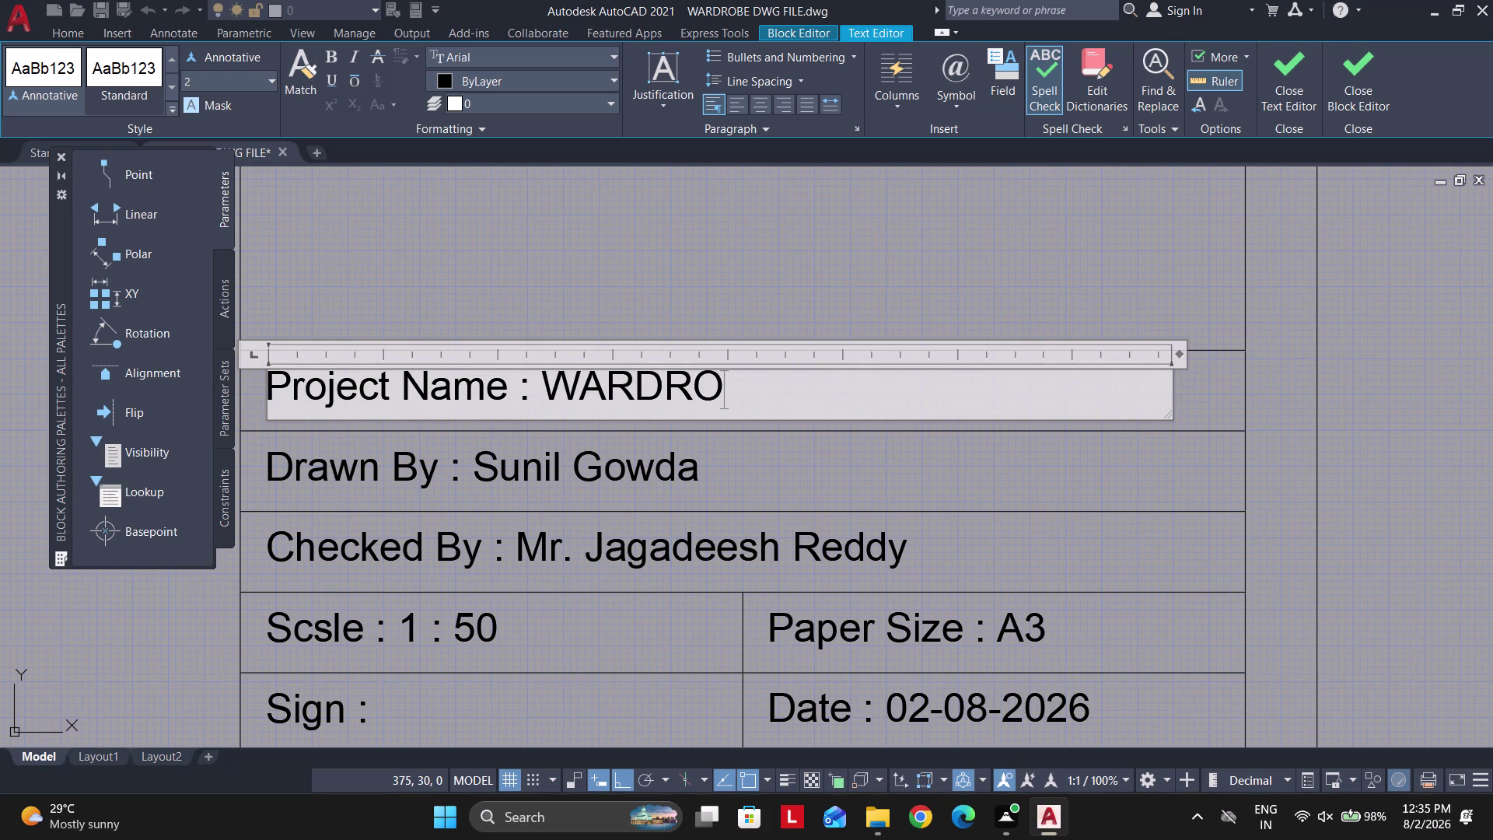
text(BE DES)
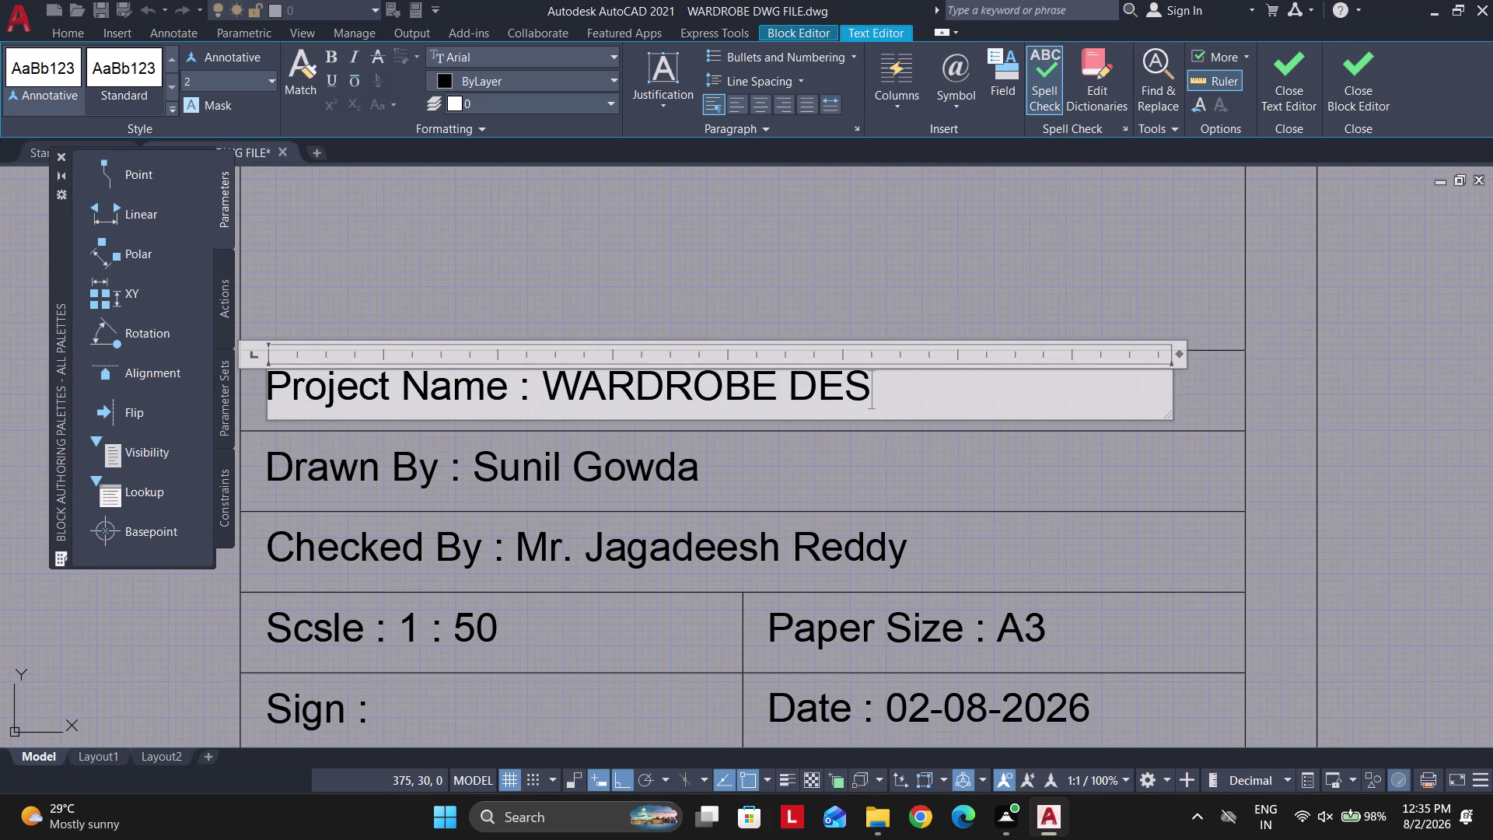
text(IGN)
click(946, 295)
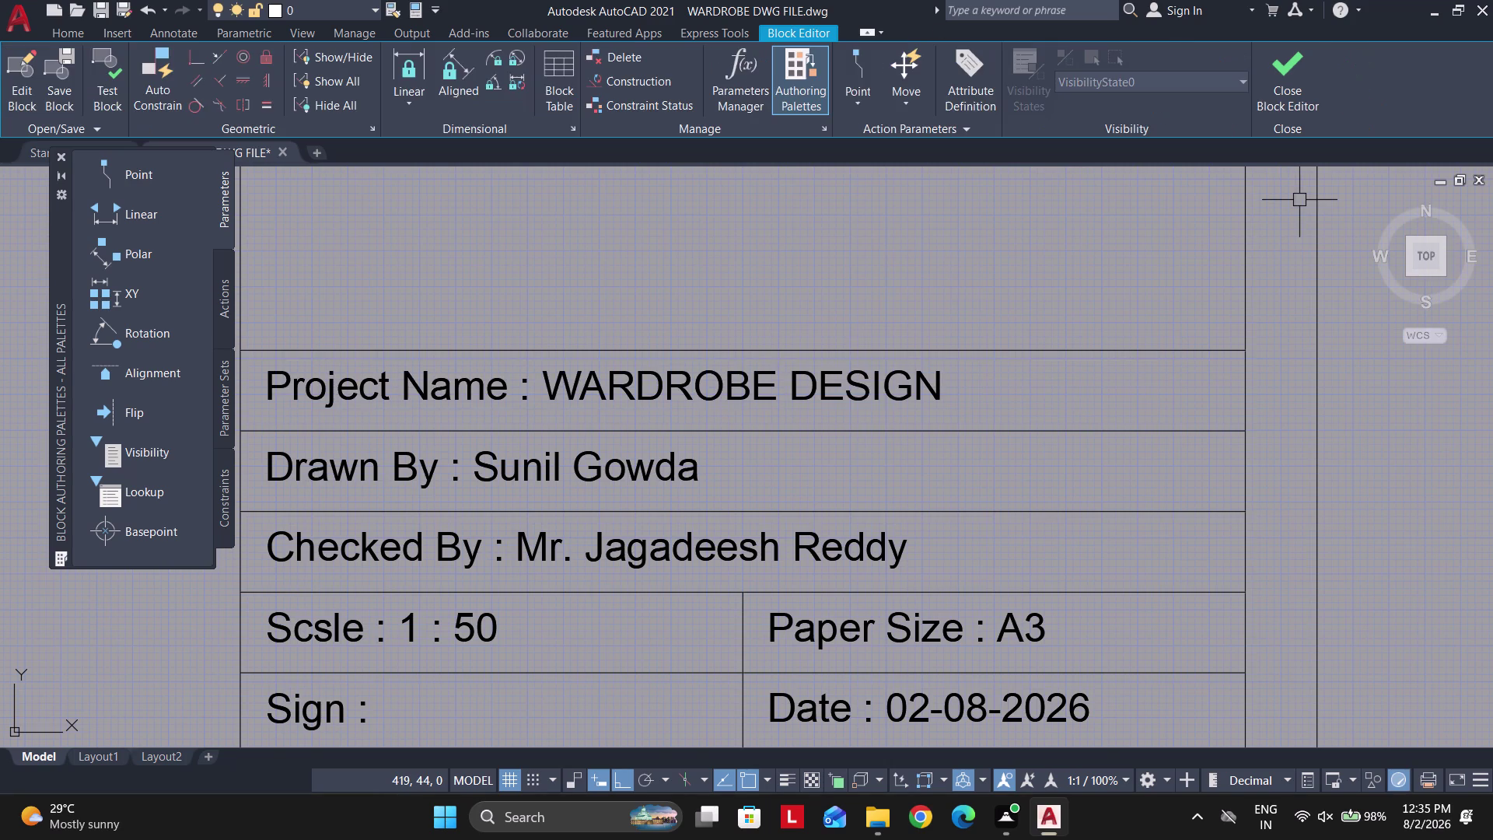
click(1274, 80)
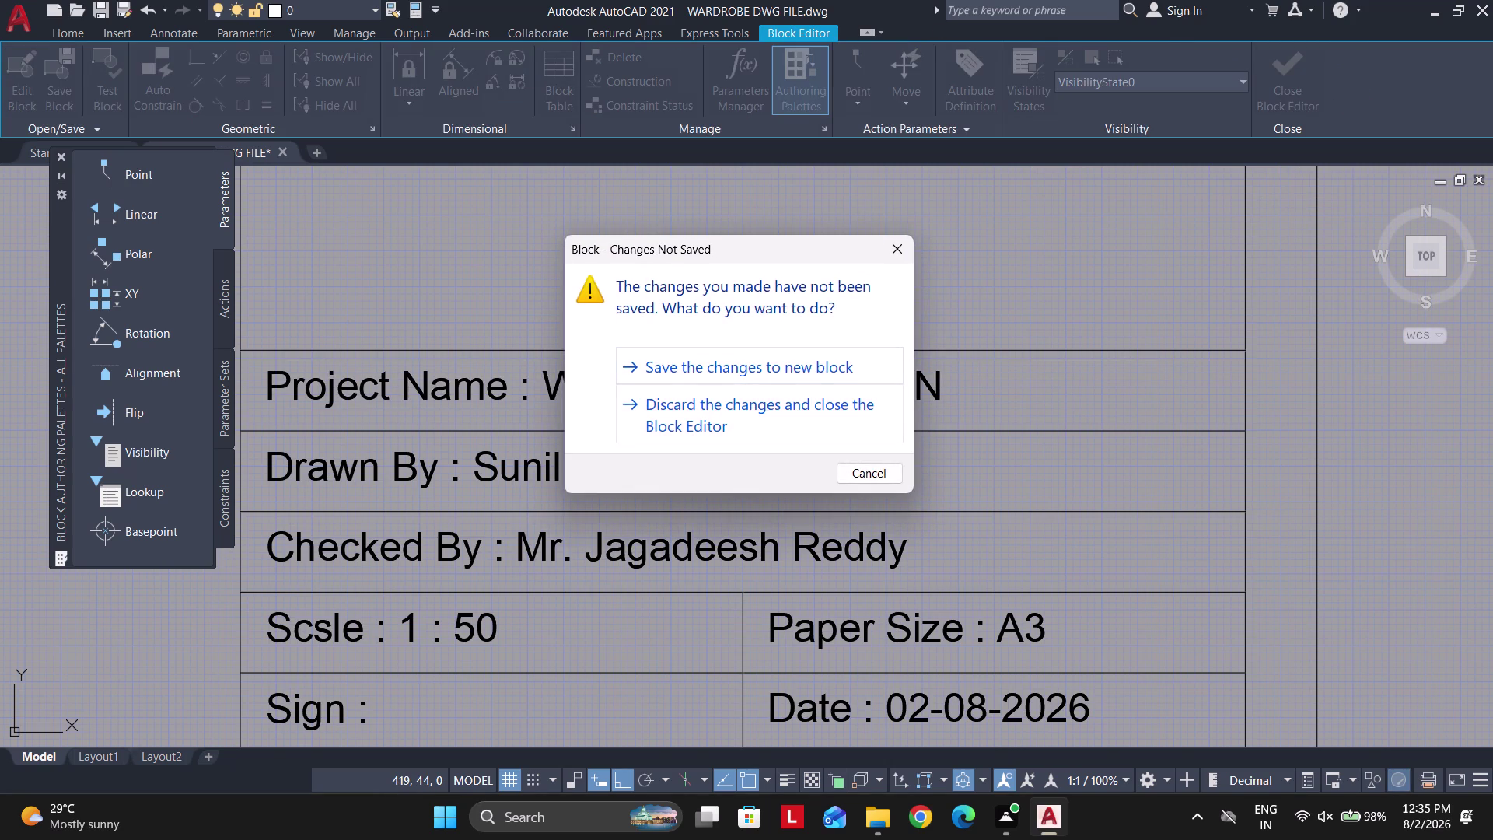
click(692, 367)
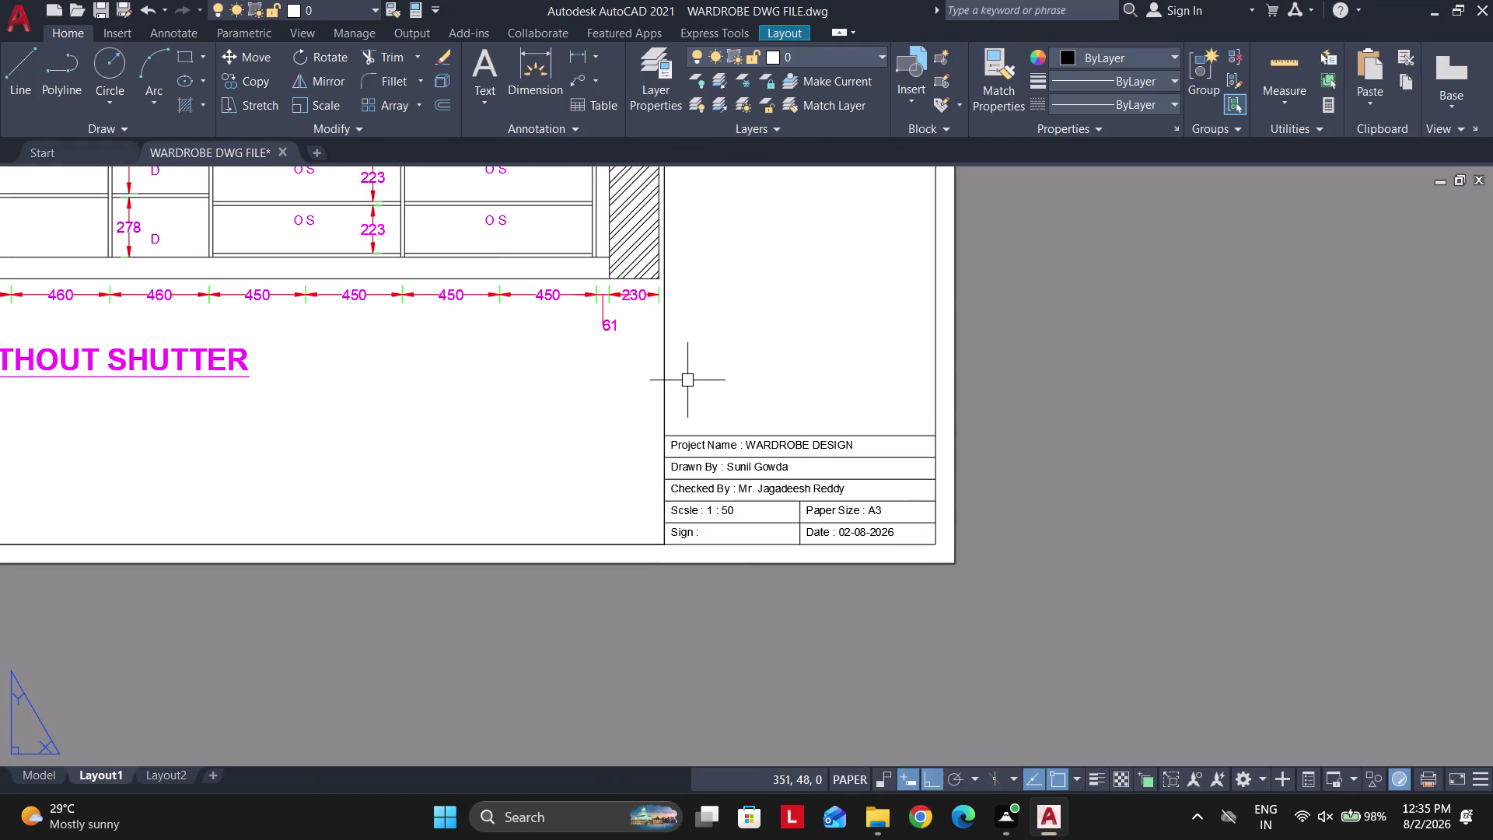
Center the sheet, start its PDF plot, and select the default file name.
scroll(down, 3)
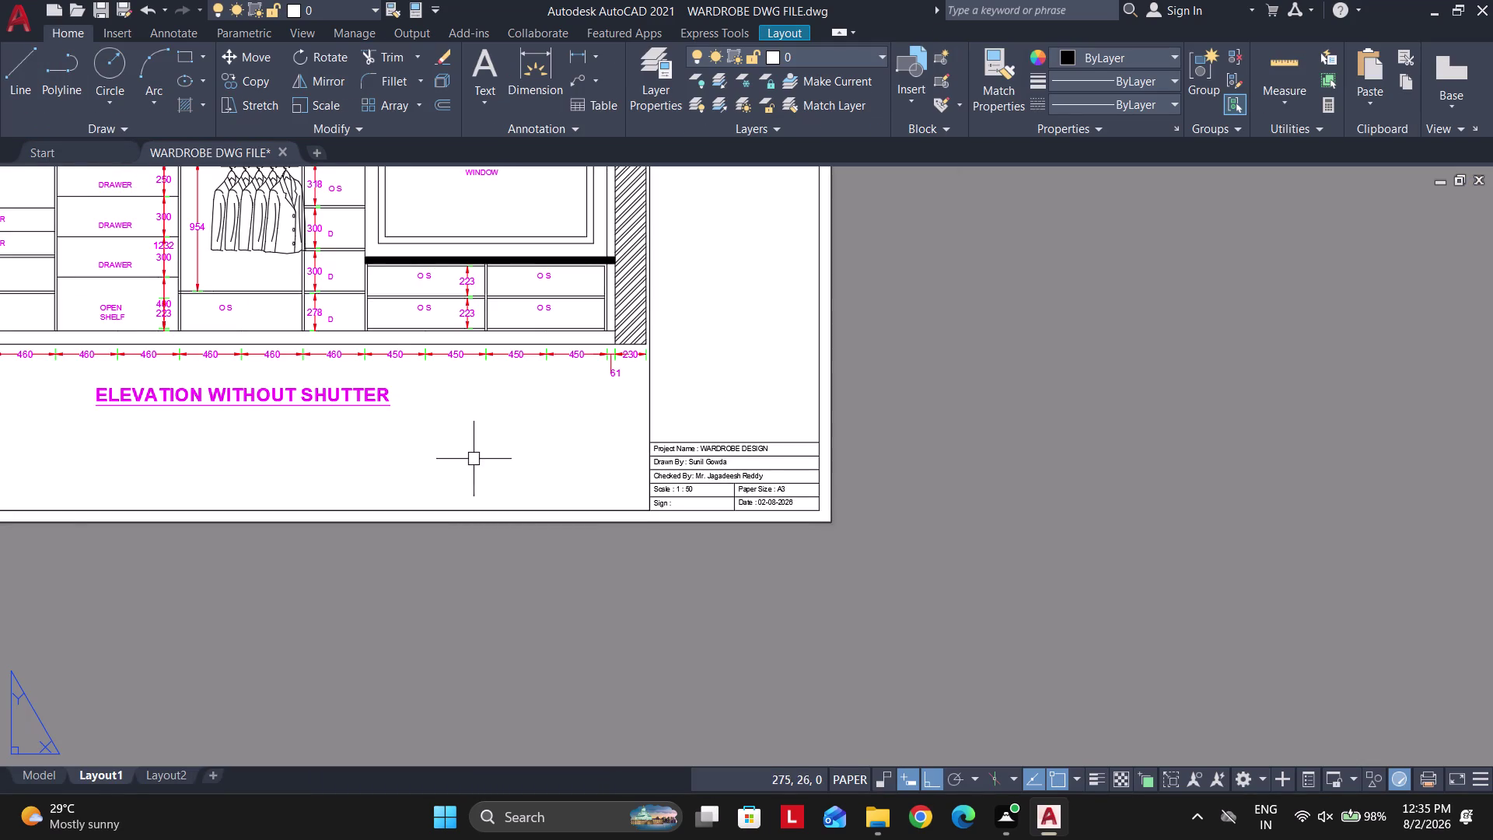
scroll(down, 3)
middle_drag(538, 502, 575, 537)
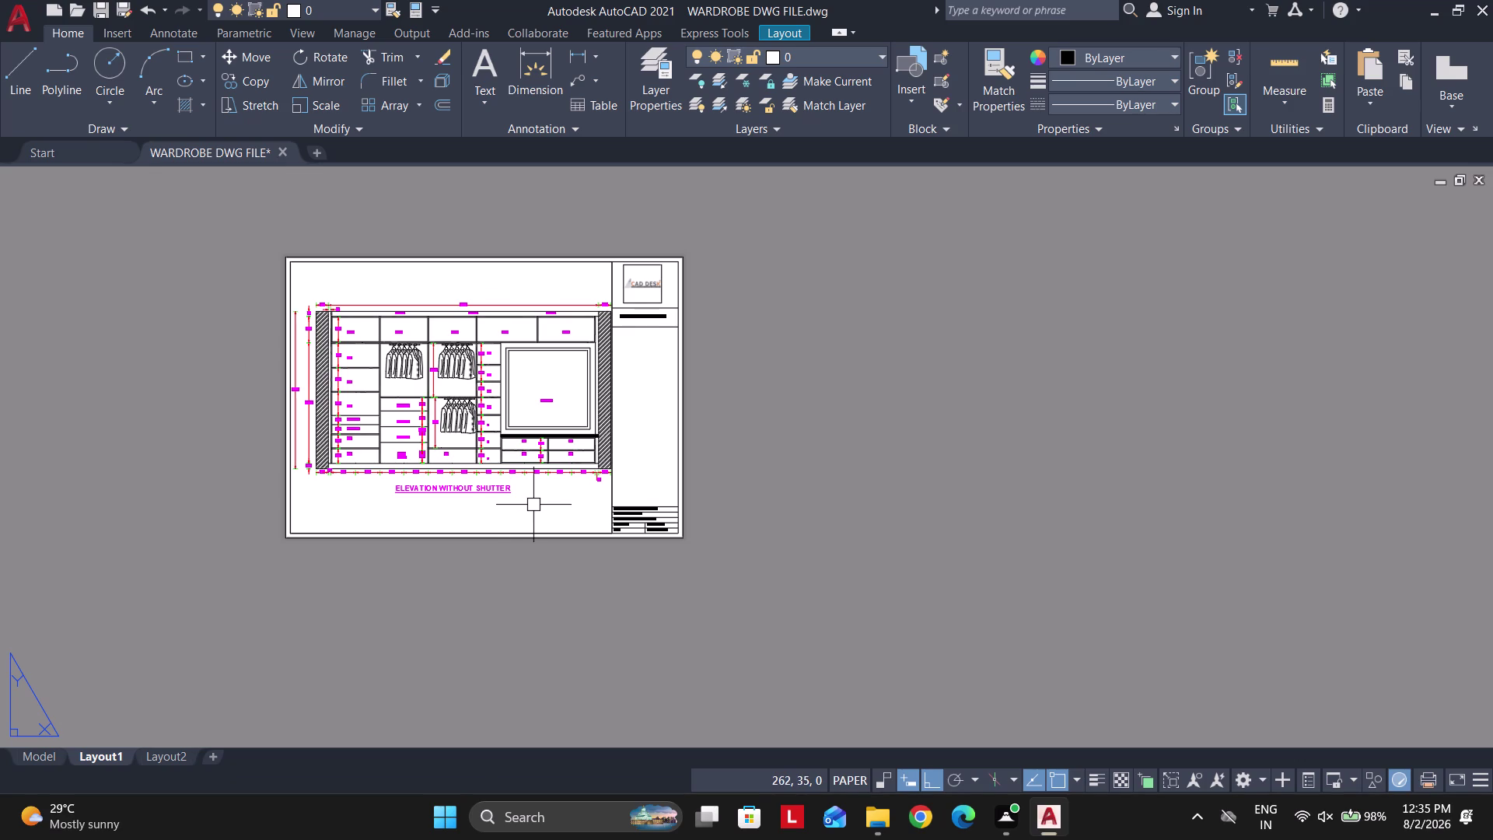
key(ctrl+p)
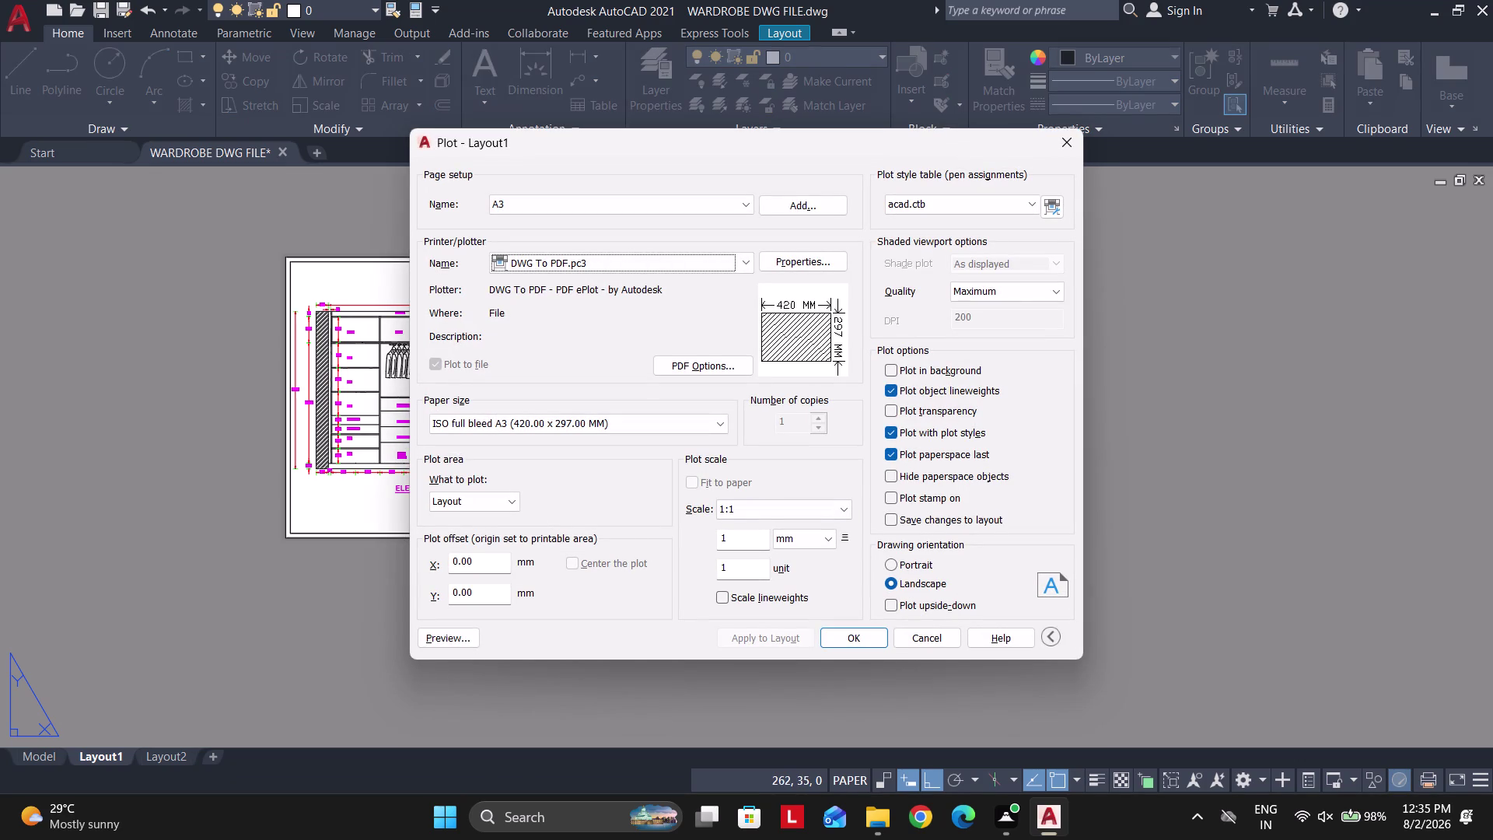
click(863, 641)
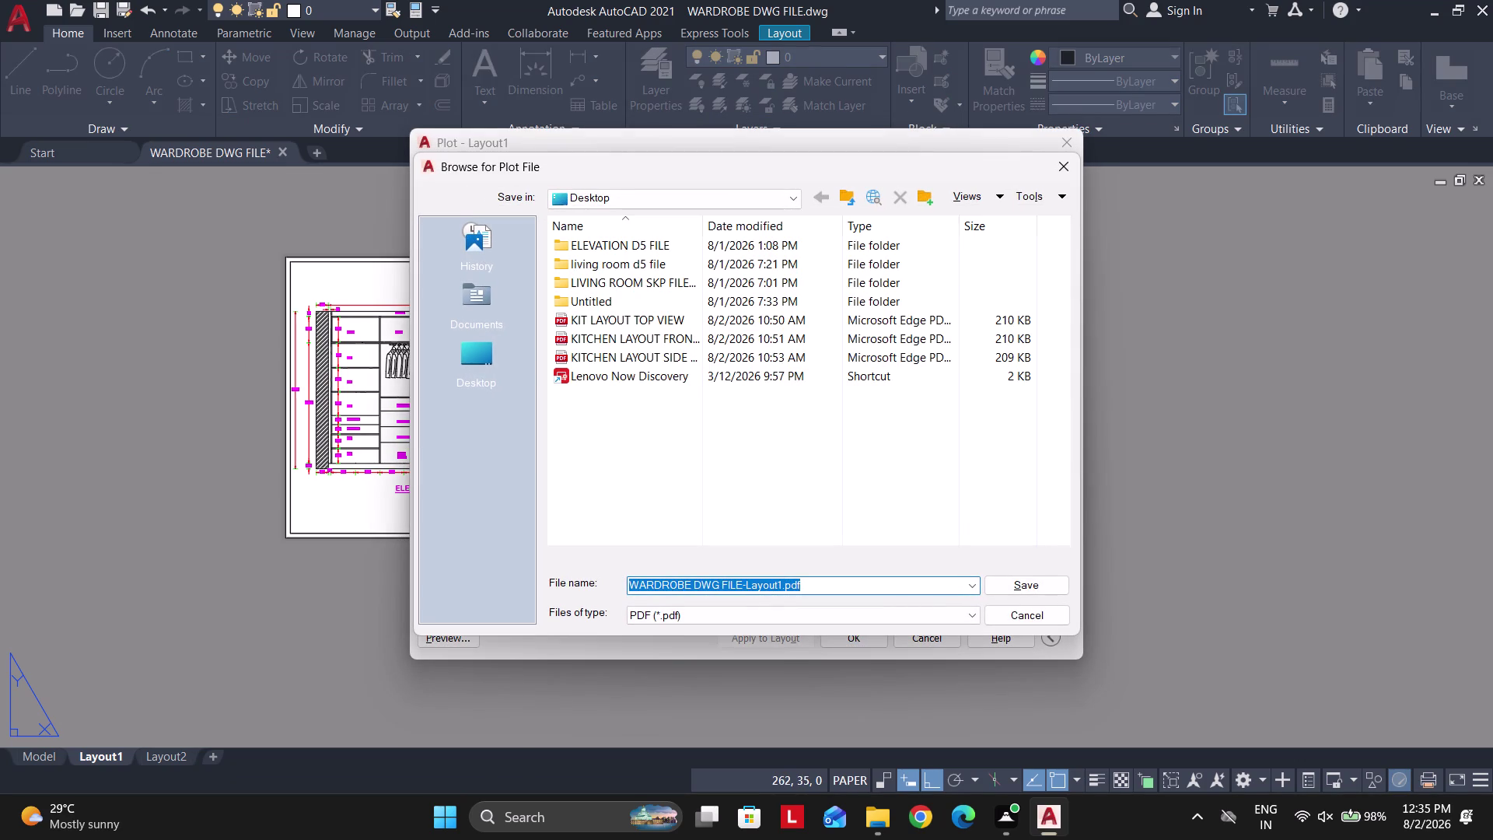
Save the plot as WARDROBE DESIGN WITHOUT SHUTTER.
text(WAR)
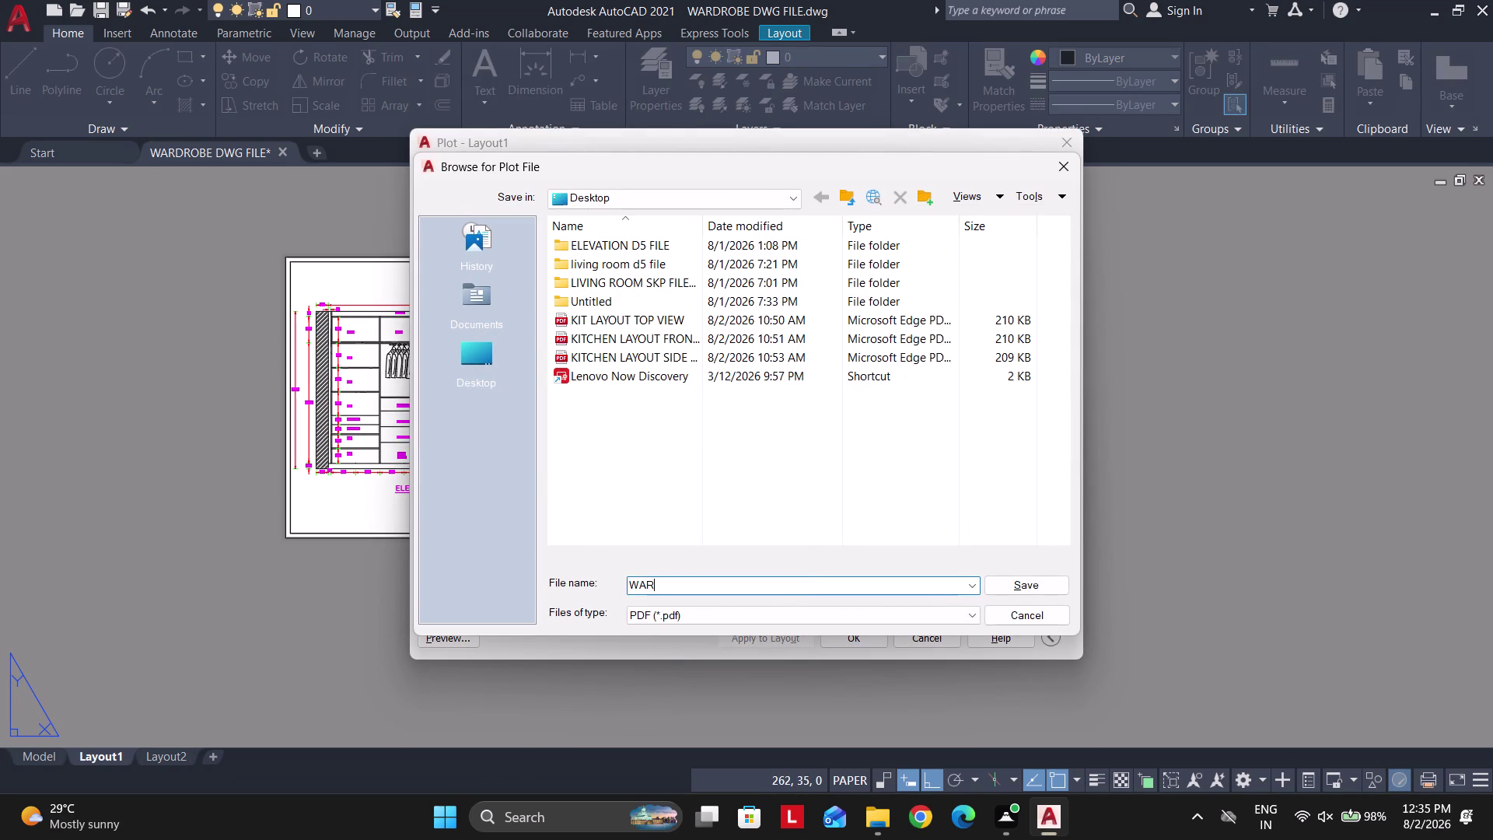
text(DROBE DE)
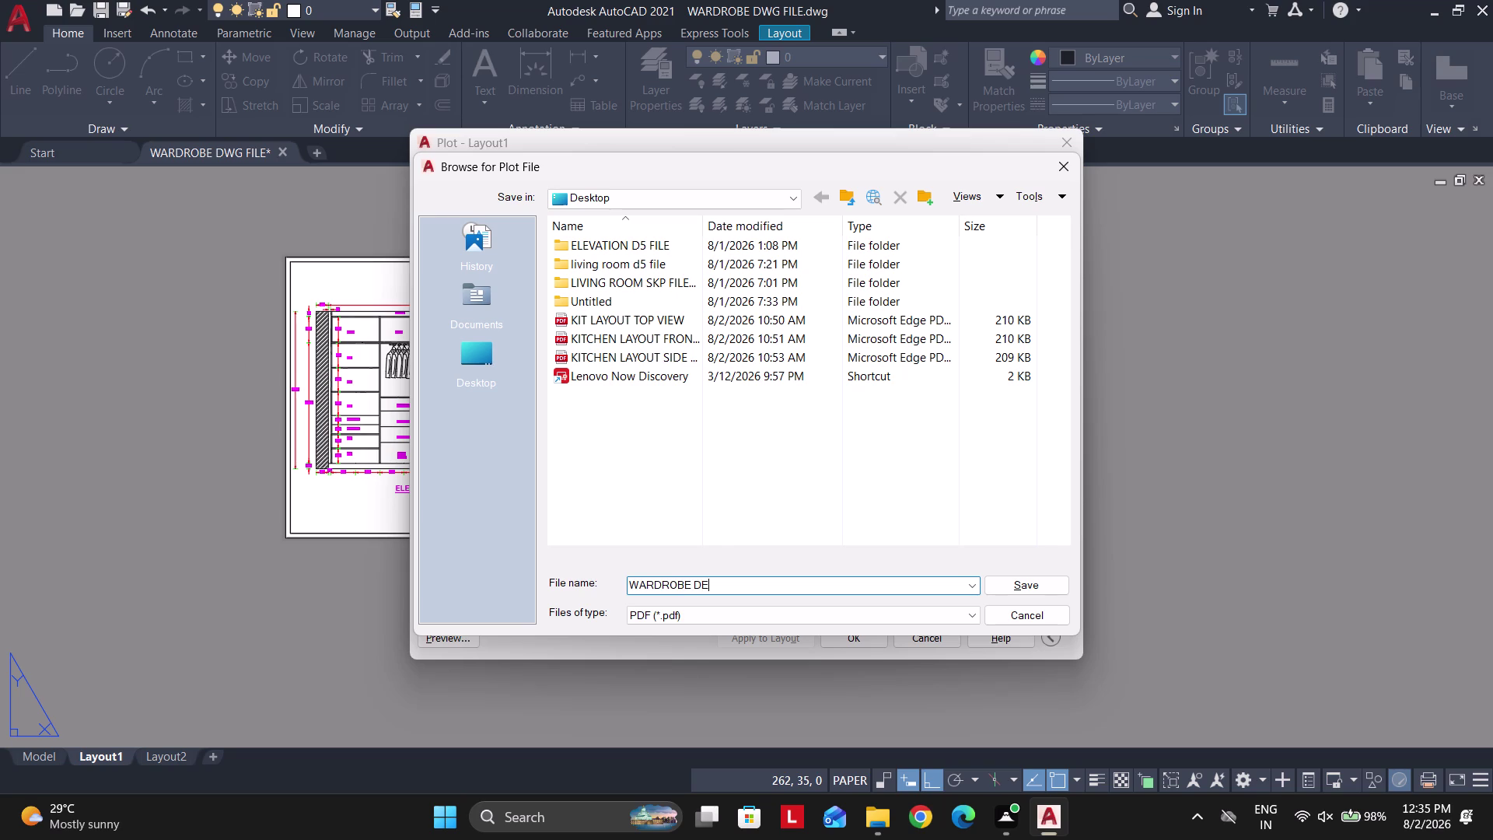
text(SIGN WITH)
text(OUR)
key(BackSpace)
text(T SH)
text(UTTER)
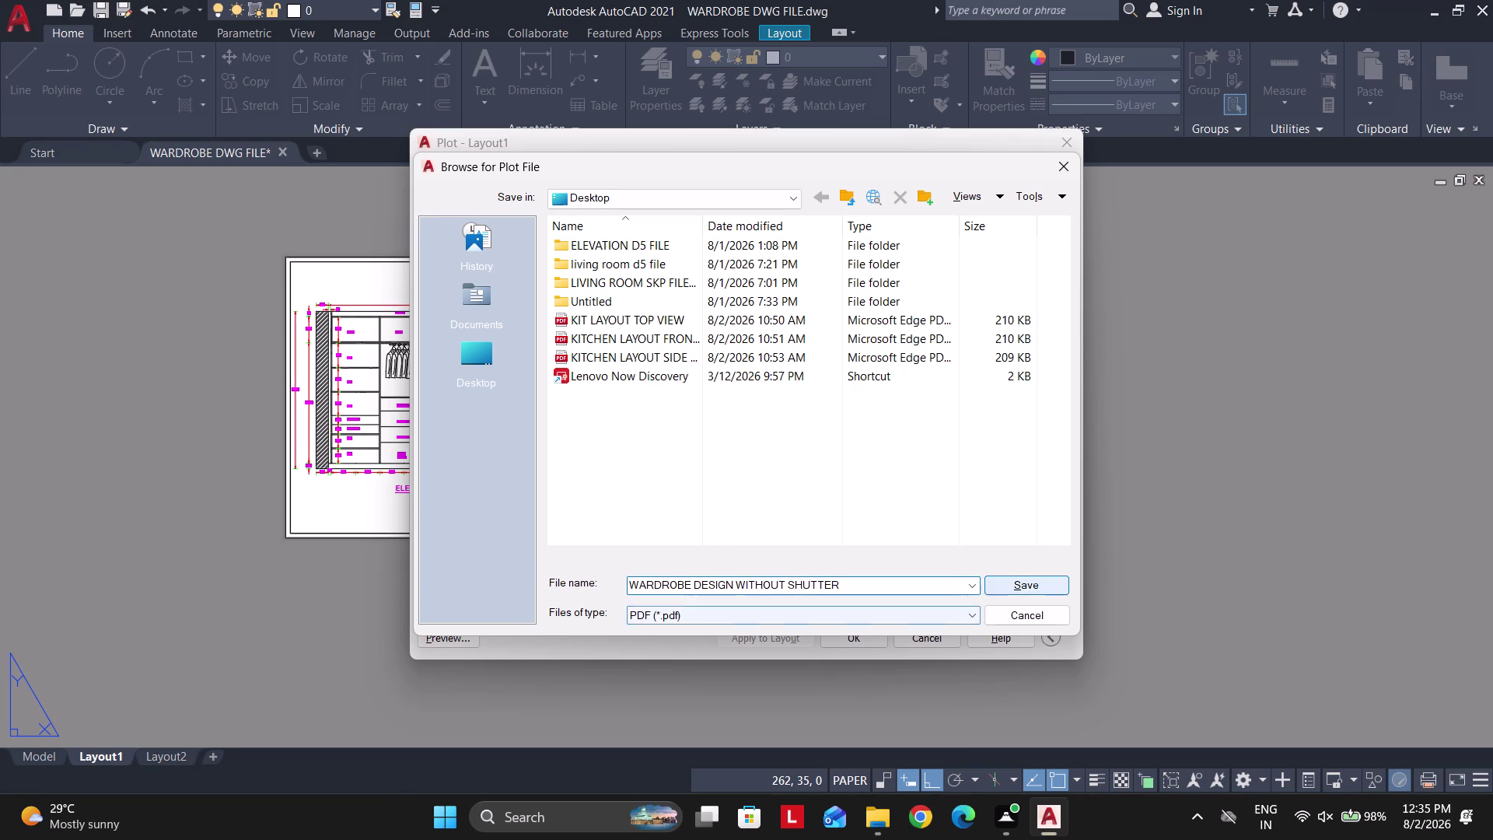
click(1017, 585)
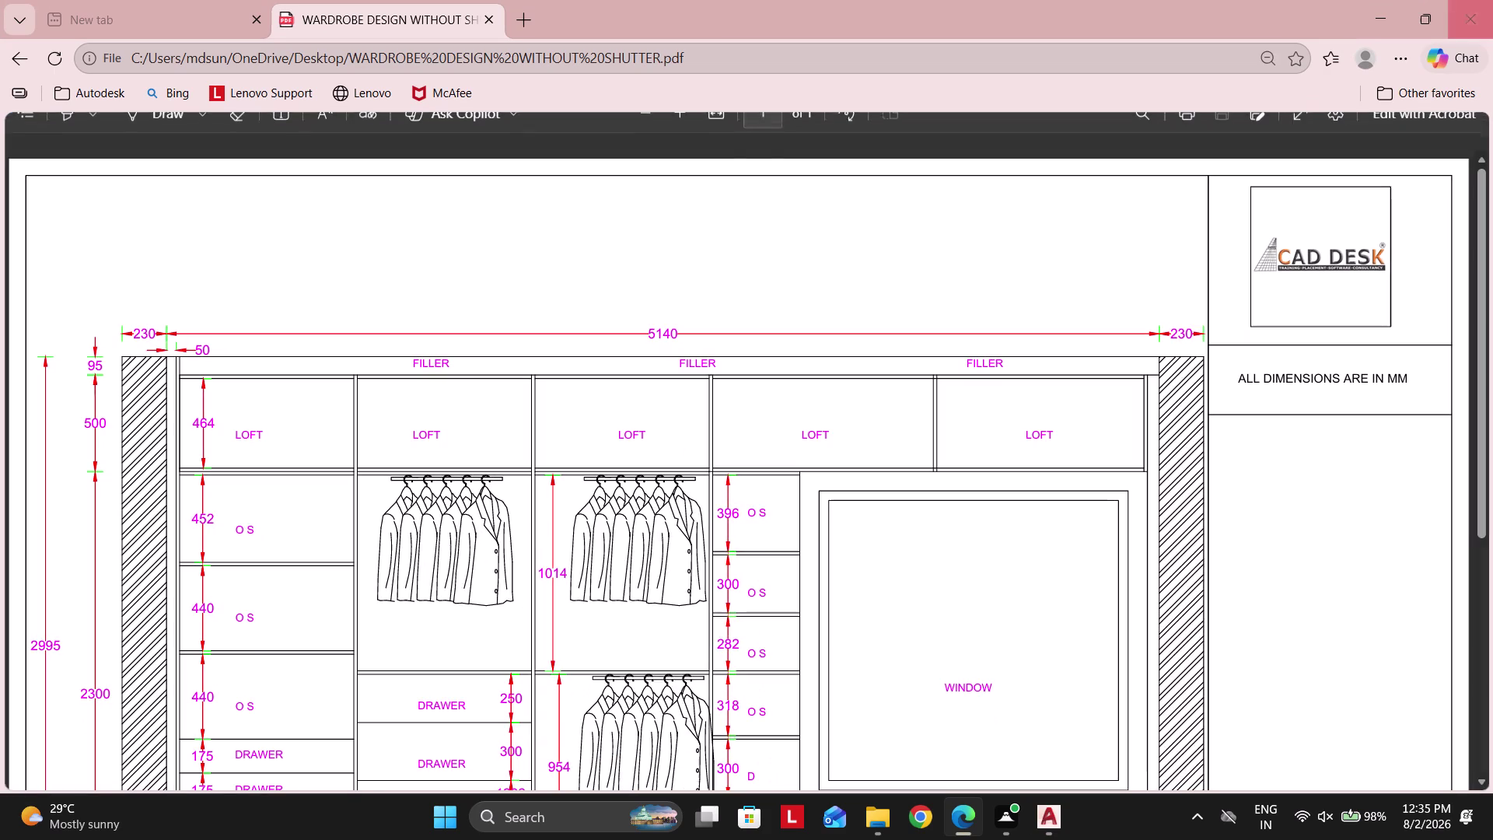
Return to AutoCAD and activate the sheet's viewport.
click(1492, 0)
double_click(466, 508)
scroll(down, 3)
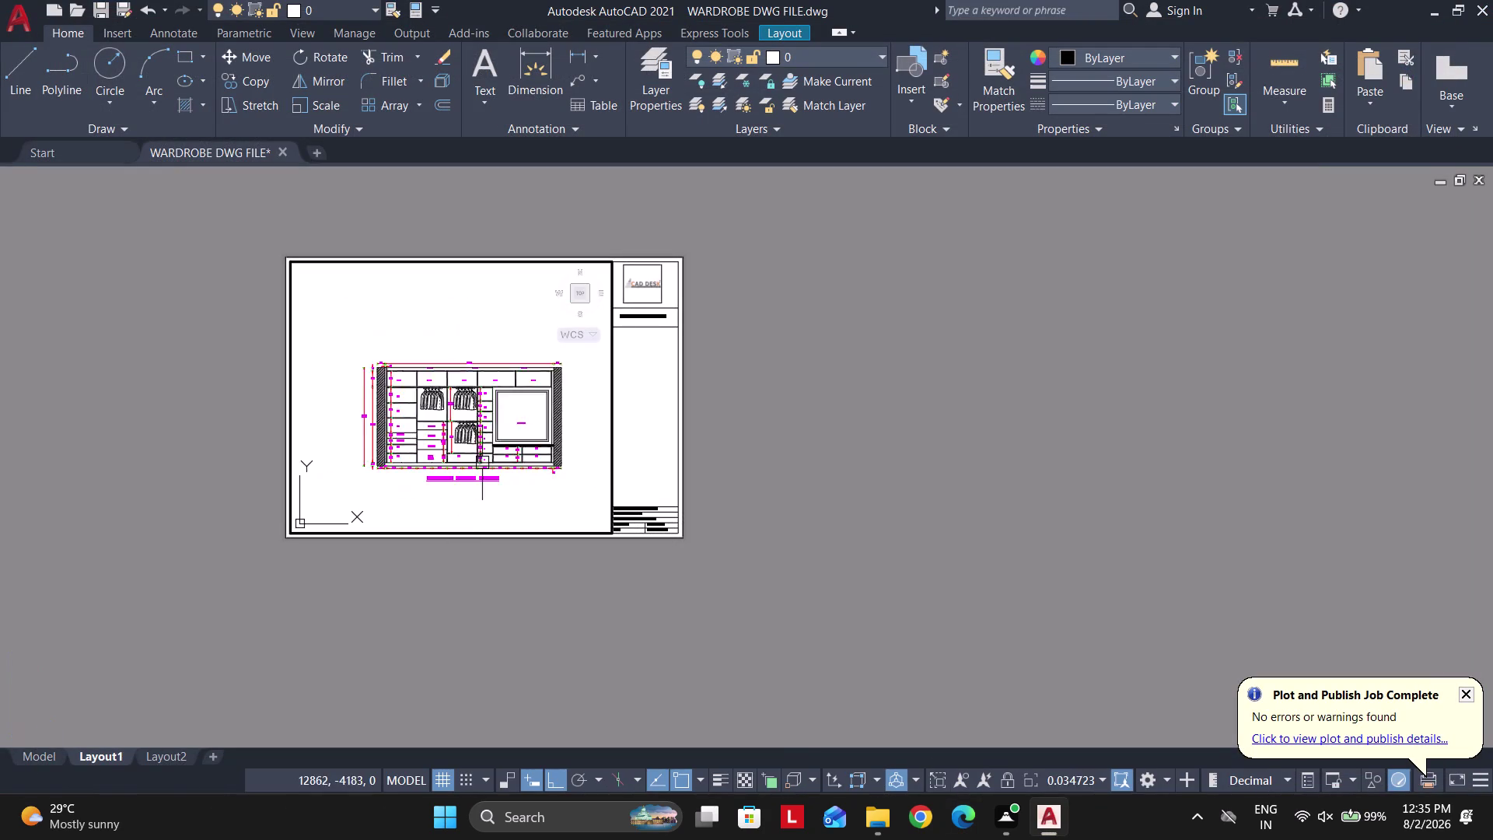
Zoom the viewport to a window around the shutter elevation and exit to paper space.
scroll(down, 3)
middle_drag(445, 448, 528, 464)
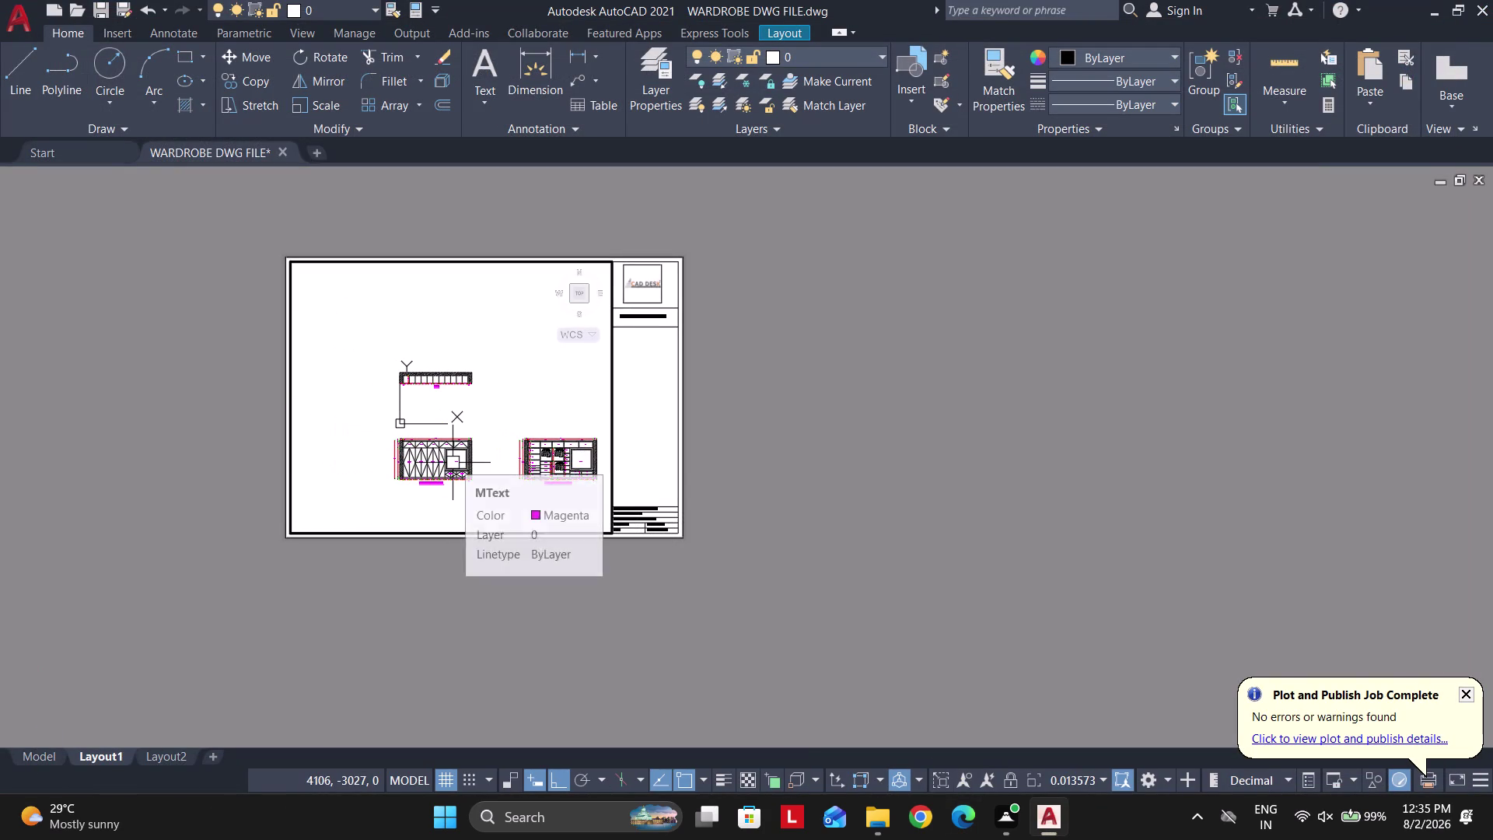
text(Z O)
key(space)
scroll(up, 3)
click(361, 405)
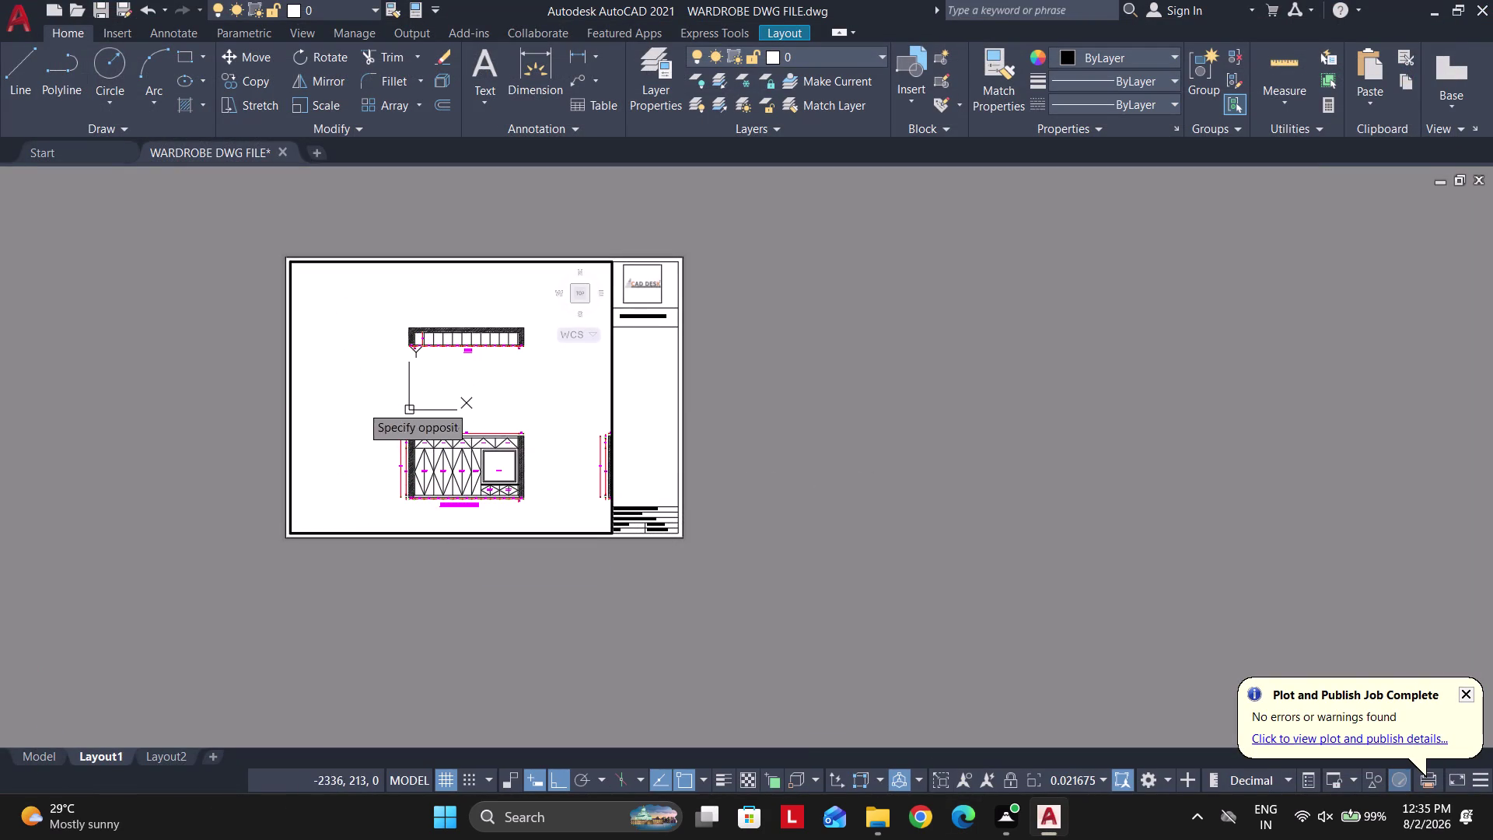
click(549, 521)
key(space)
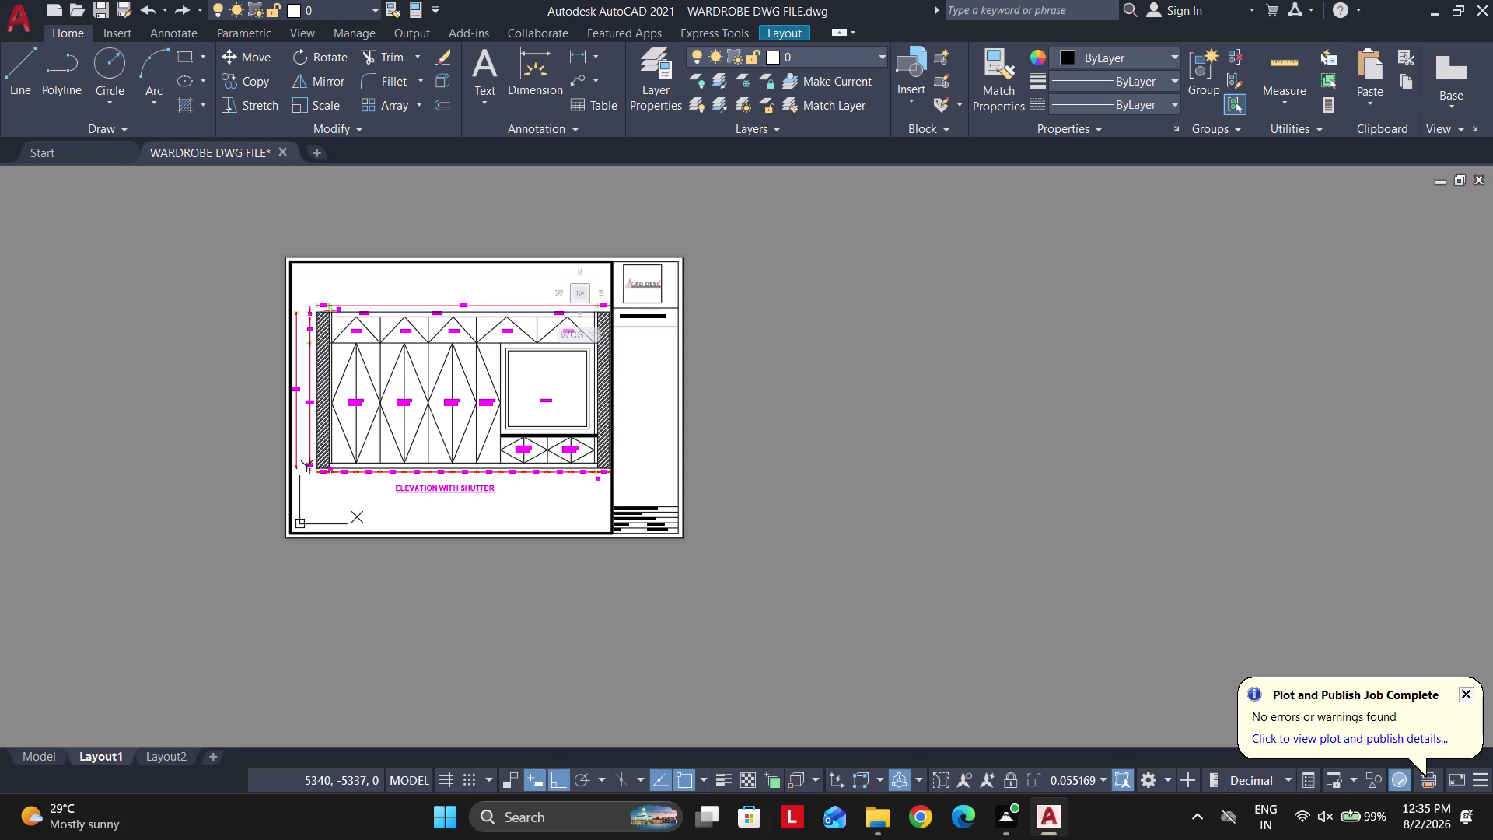
double_click(764, 503)
Plot the sheet at A3 to a PDF named WARDROBE WITH SHUTTER.
key(ctrl+p)
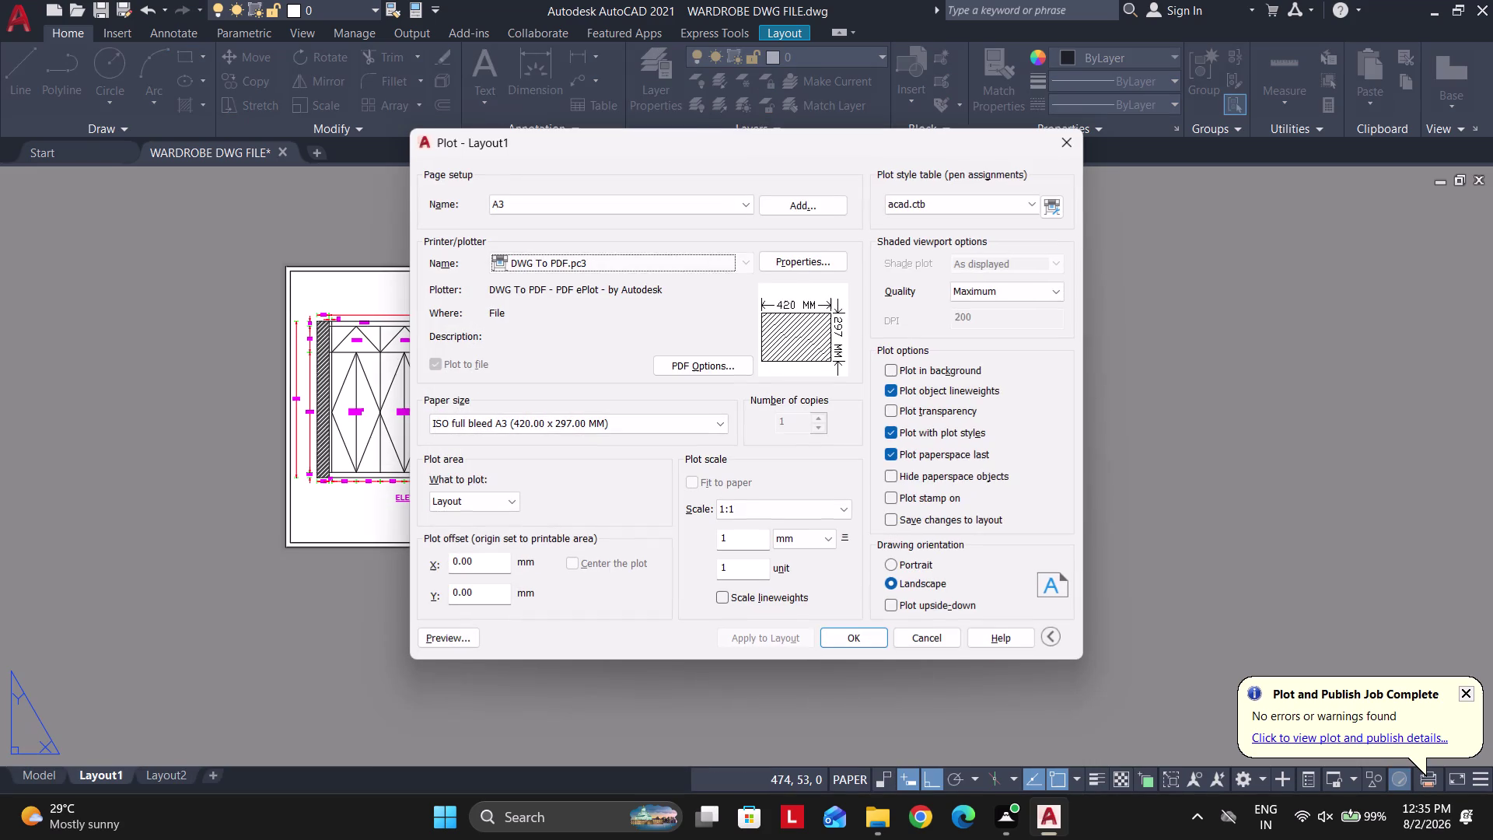
click(854, 637)
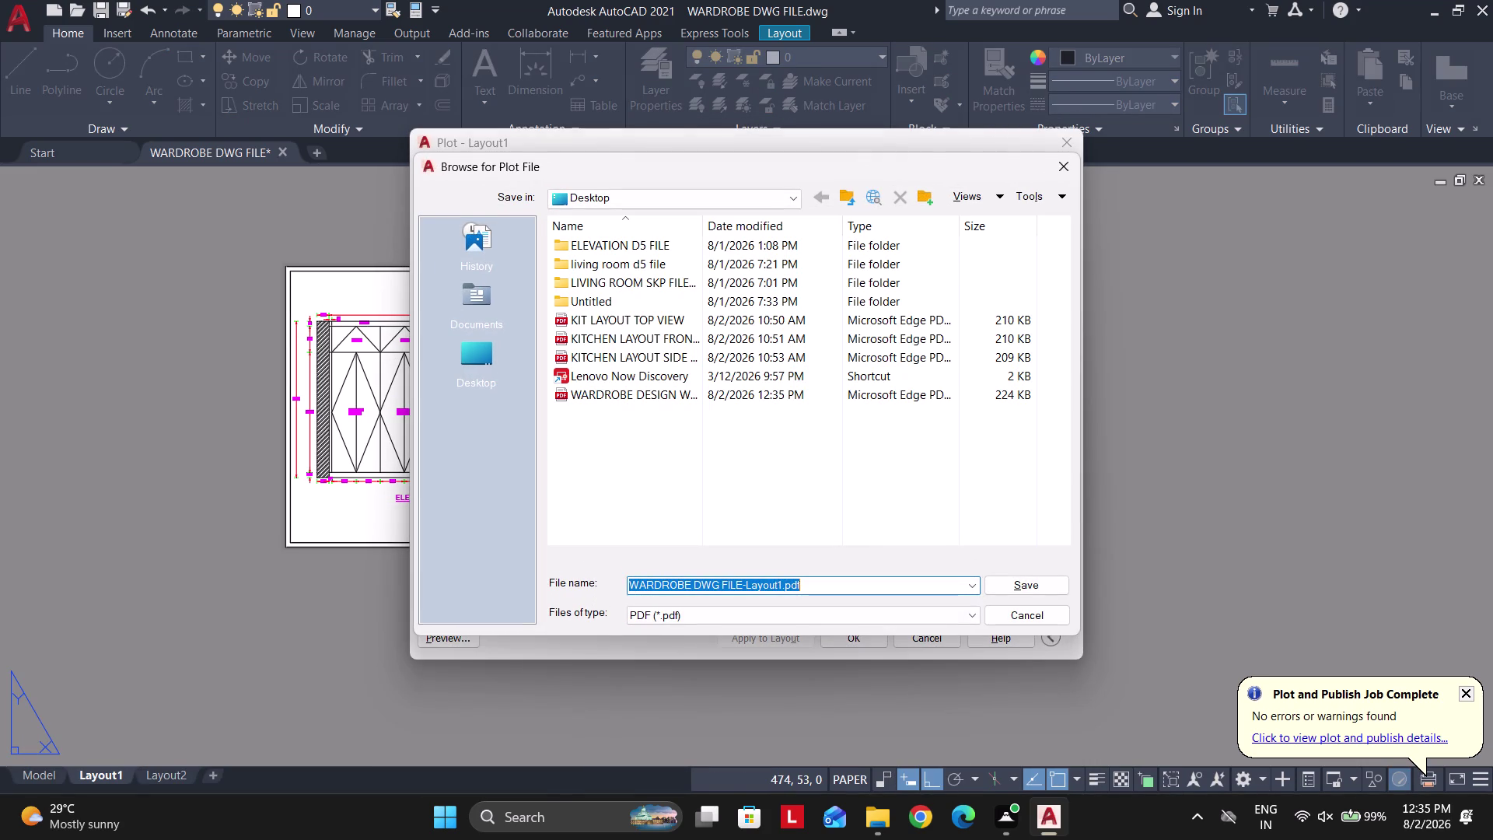
text(WARDRO)
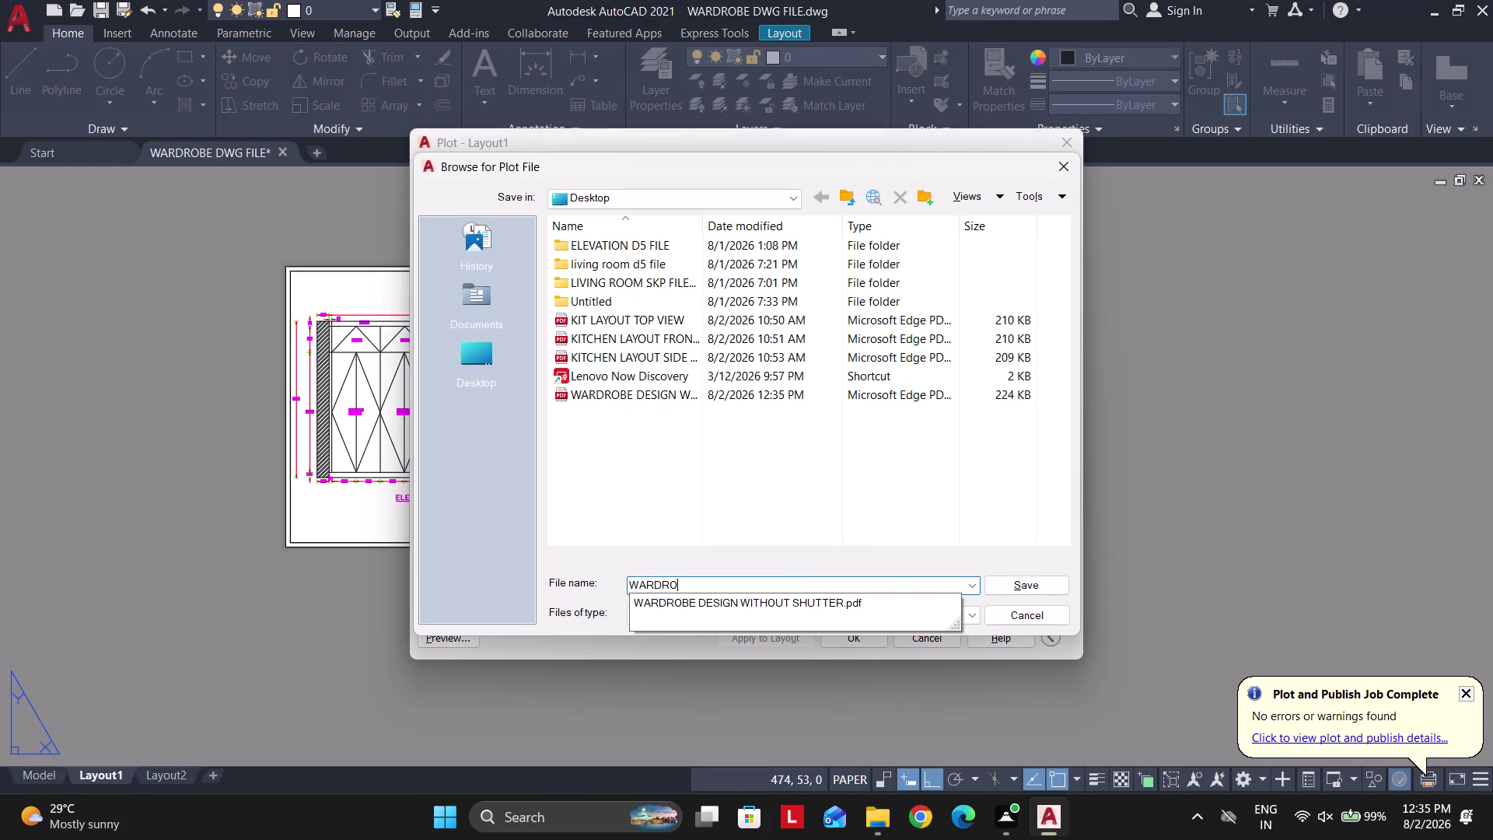
text(BE WITH SHUT)
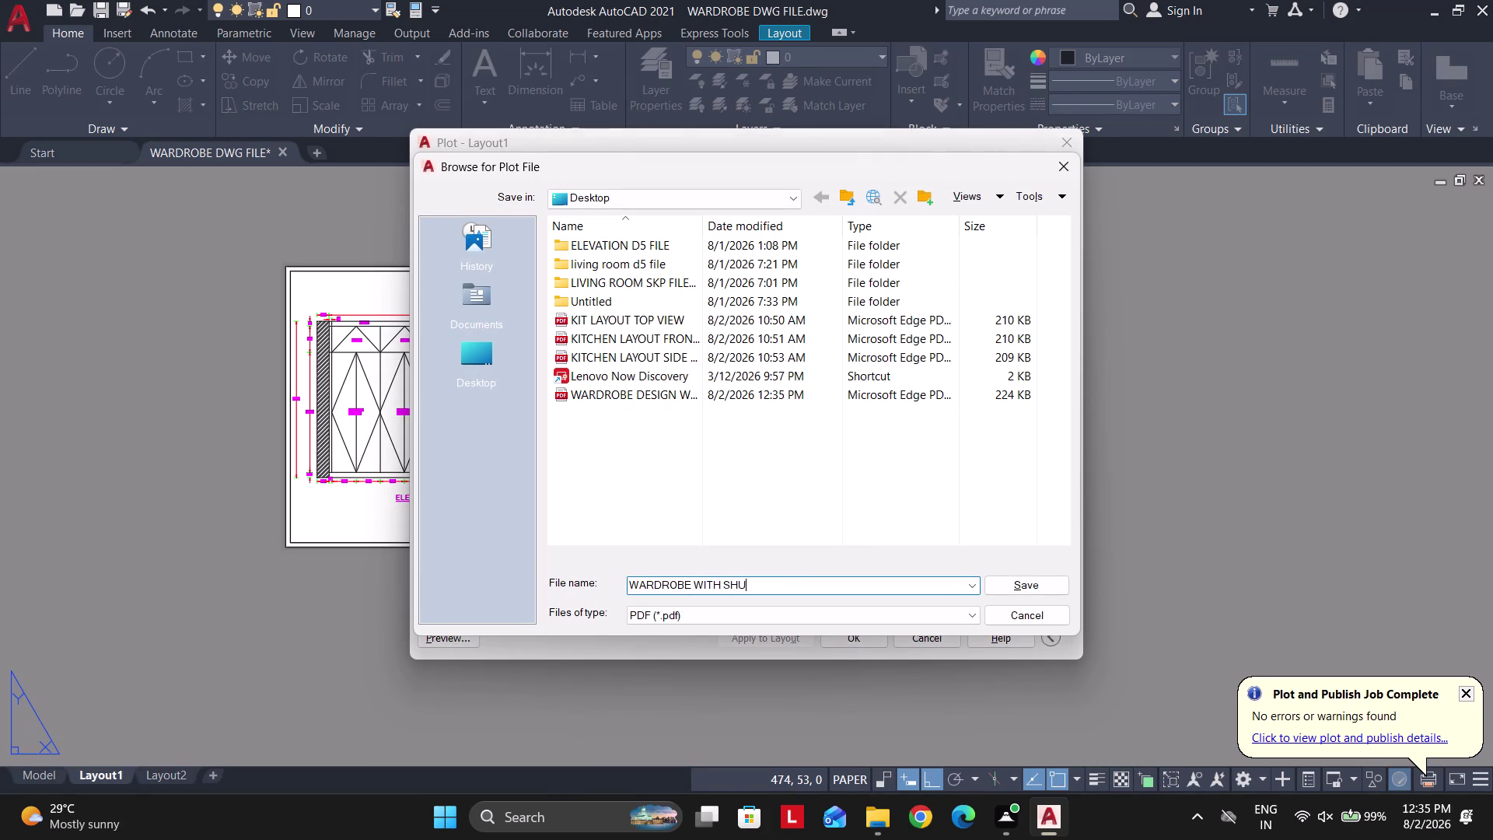
text(TER)
key(Return)
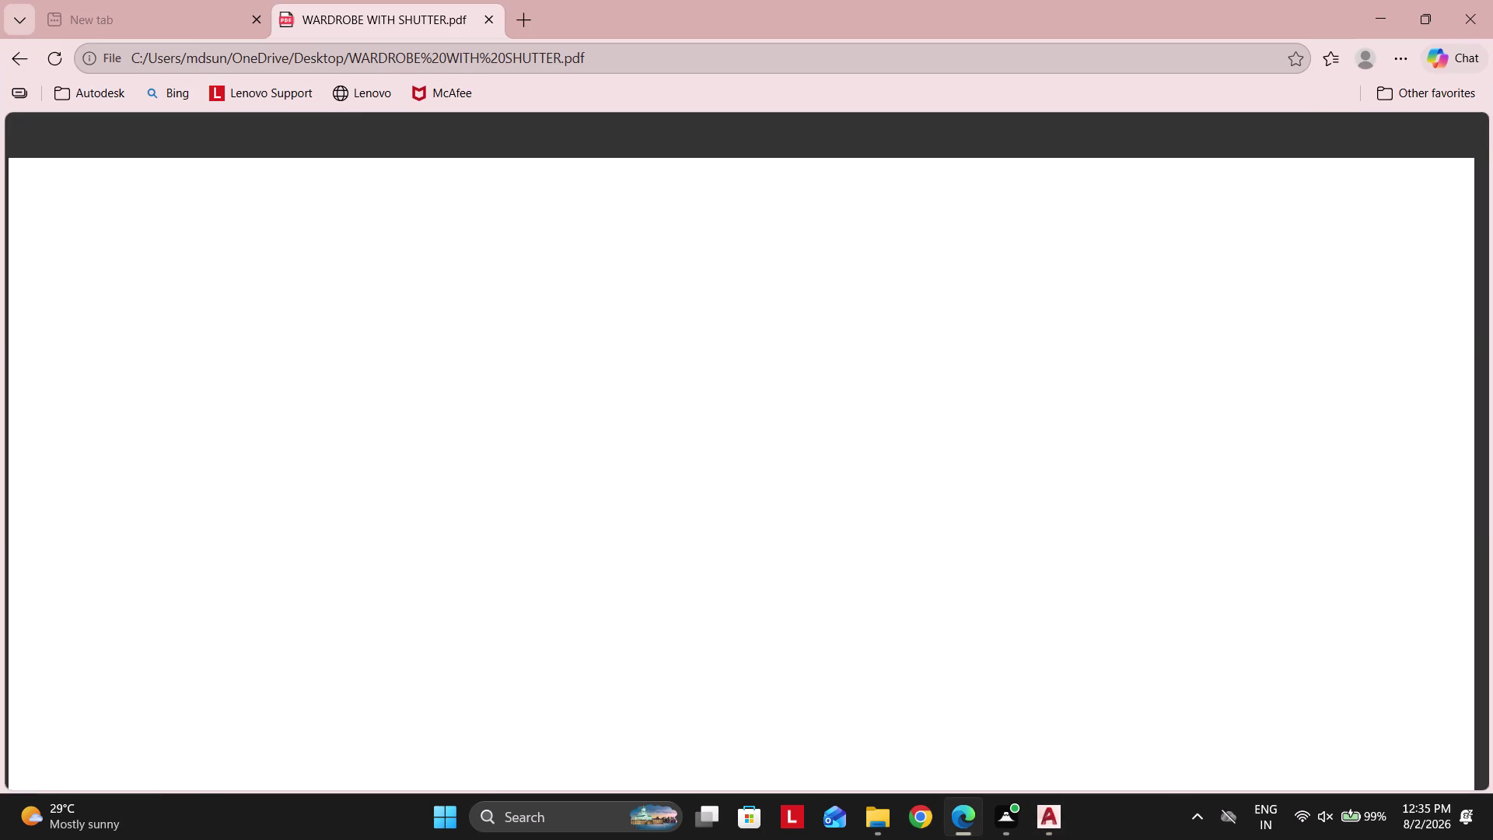
Check the PDF, return to AutoCAD, and activate the viewport.
scroll(down, 3)
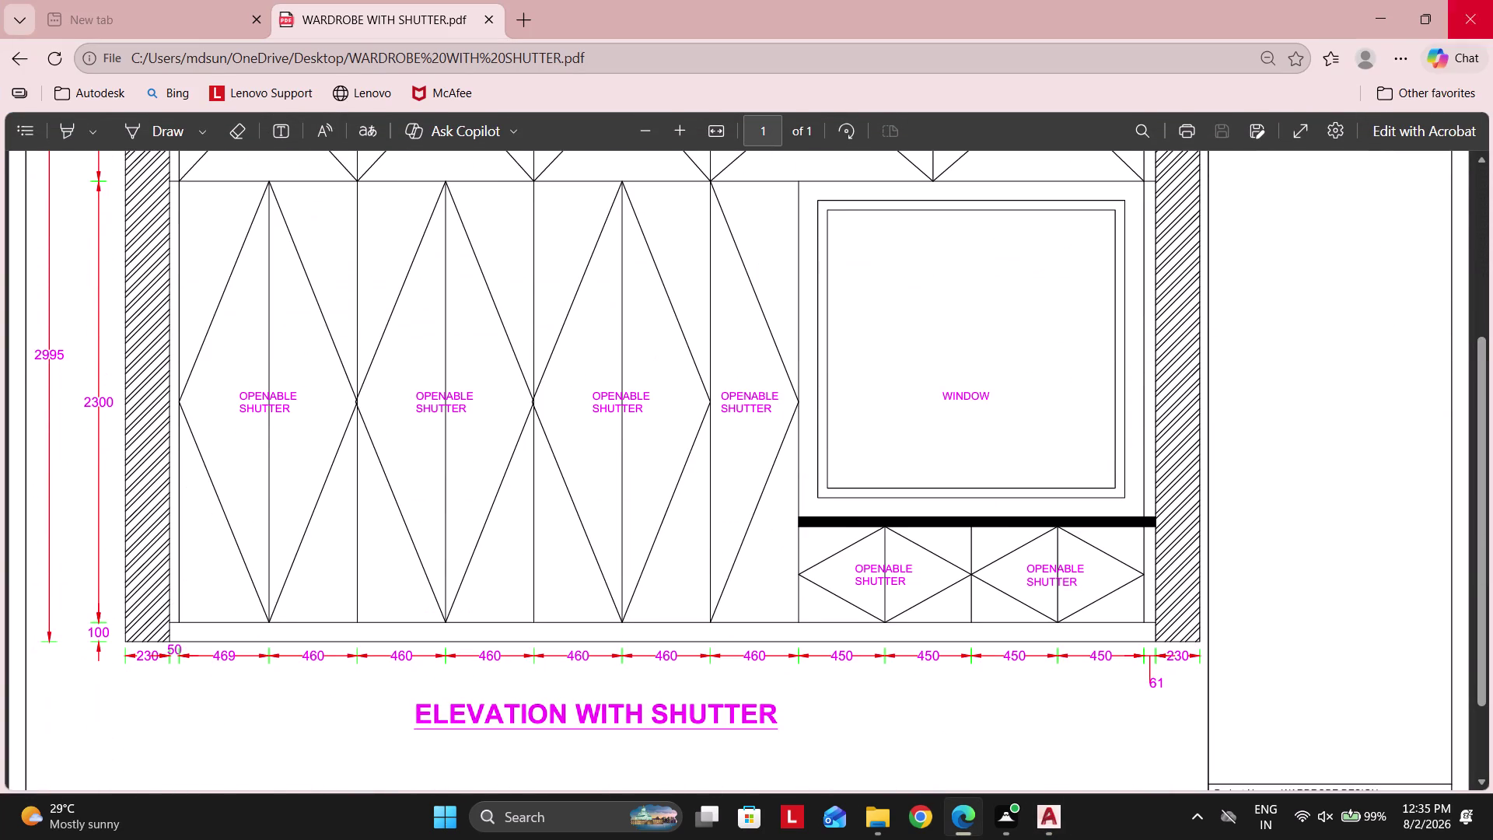
click(1492, 0)
double_click(383, 485)
scroll(down, 3)
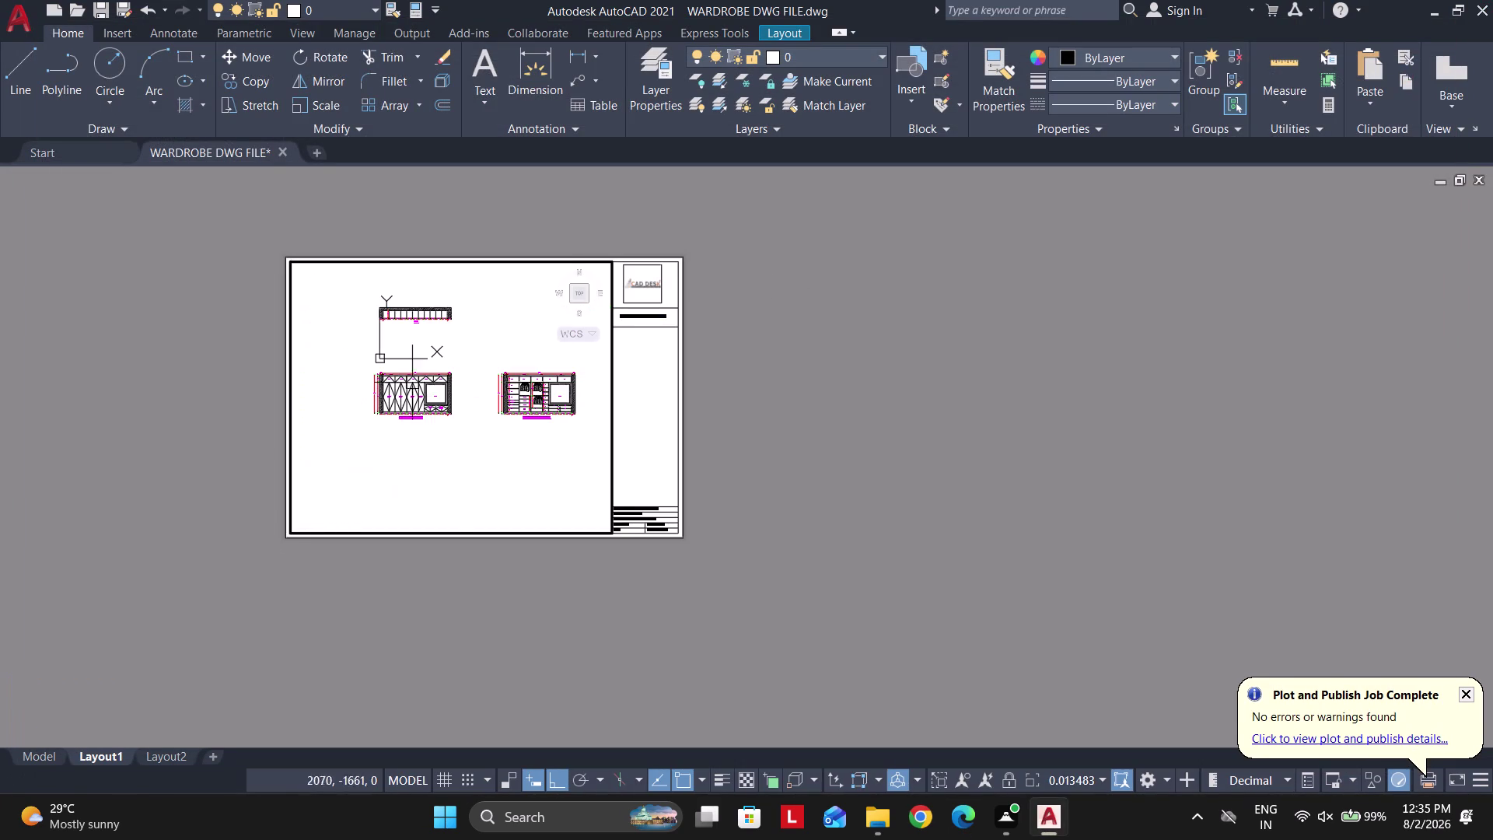
Zoom the viewport to a window around the wardrobe plan, then return to the sheet.
text(Z)
key(space)
scroll(up, 3)
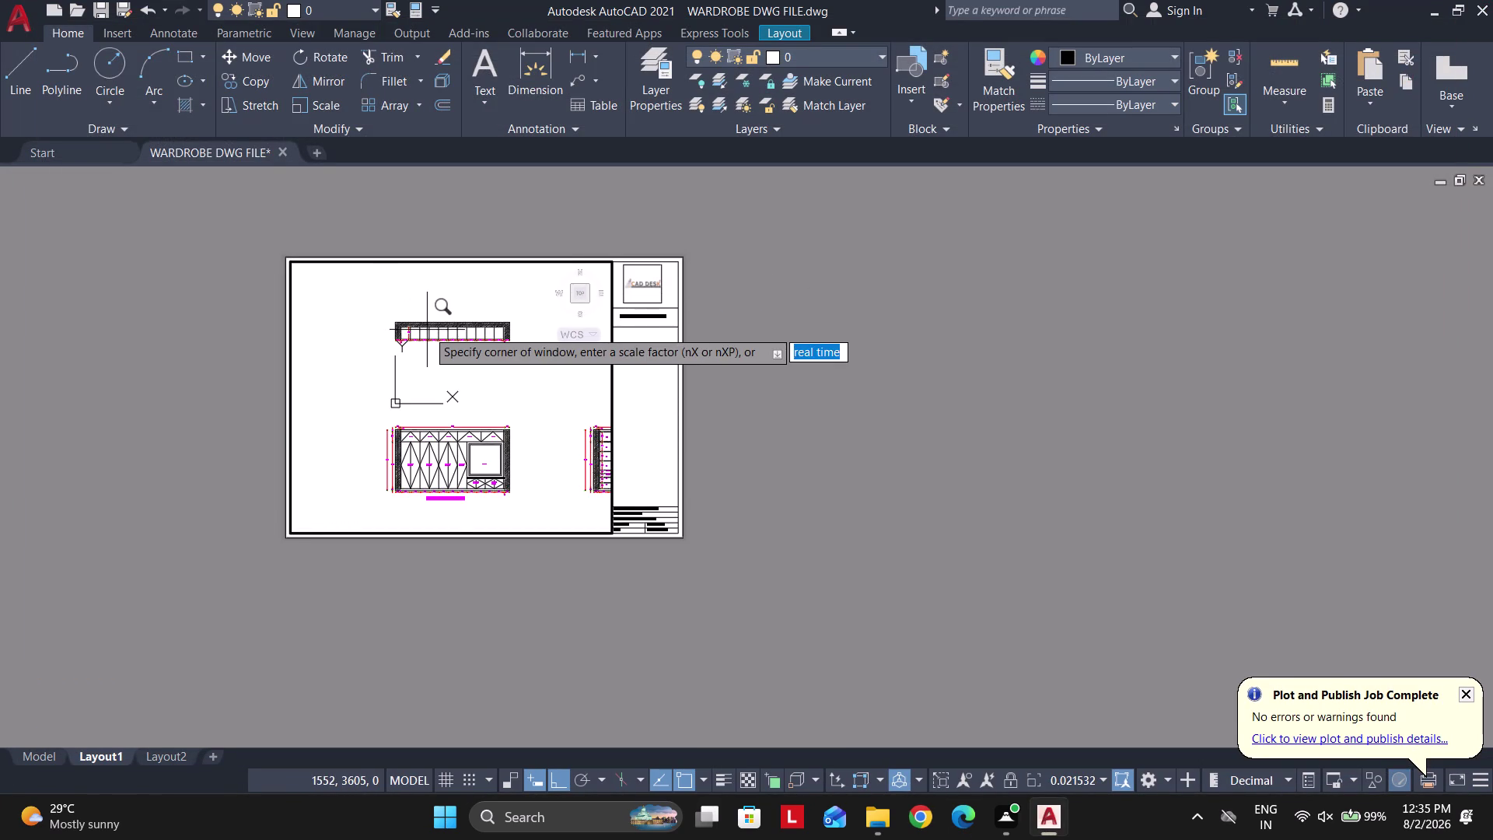
key(o)
key(space)
click(370, 298)
click(548, 374)
key(space)
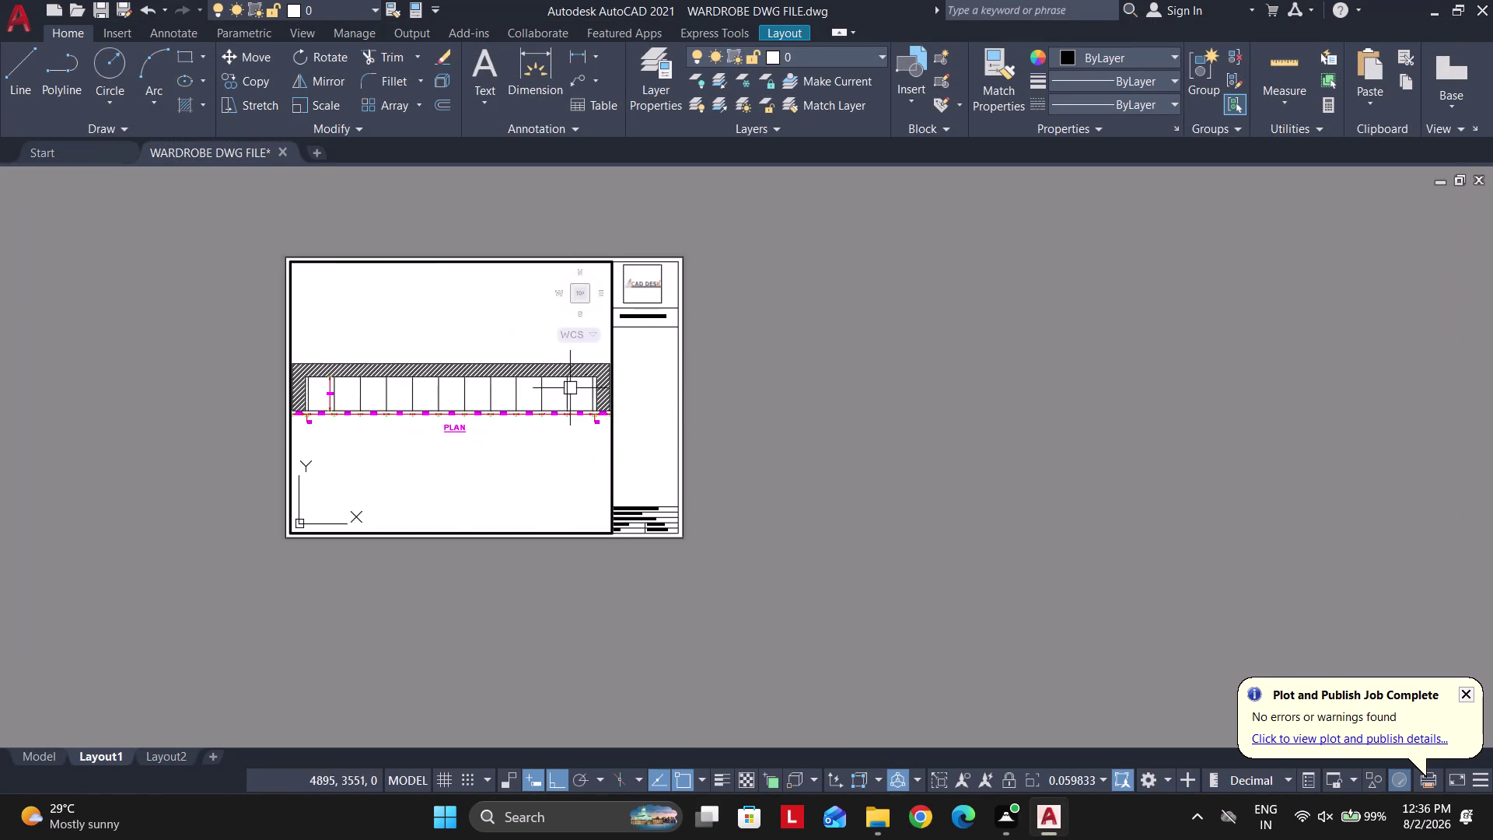
double_click(787, 408)
Plot the sheet with the current A3 settings to a Desktop PDF named 'WARDROBE TOP VIEW PLAN'.
key(ctrl+p)
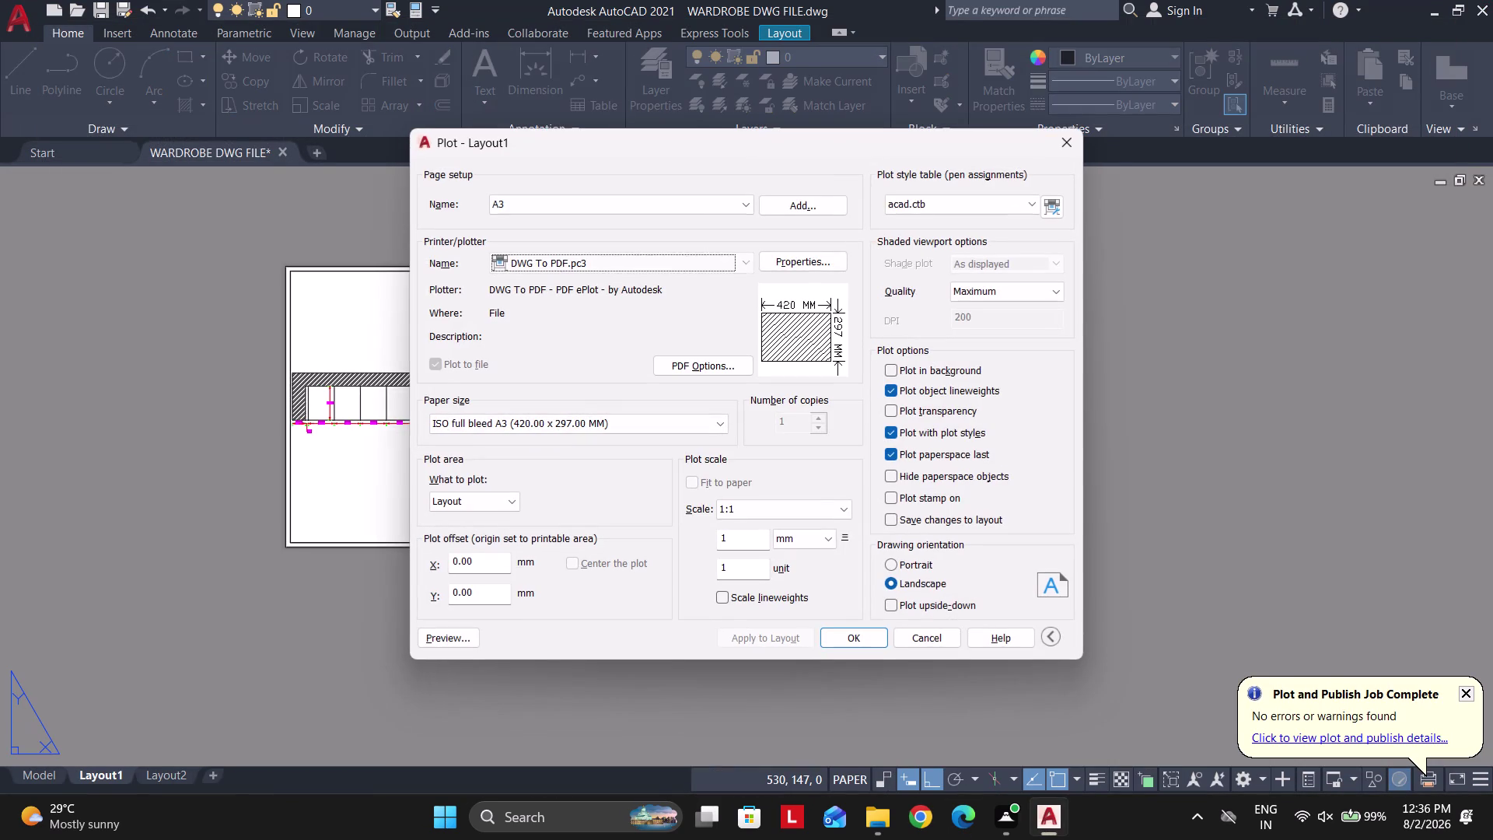
click(853, 634)
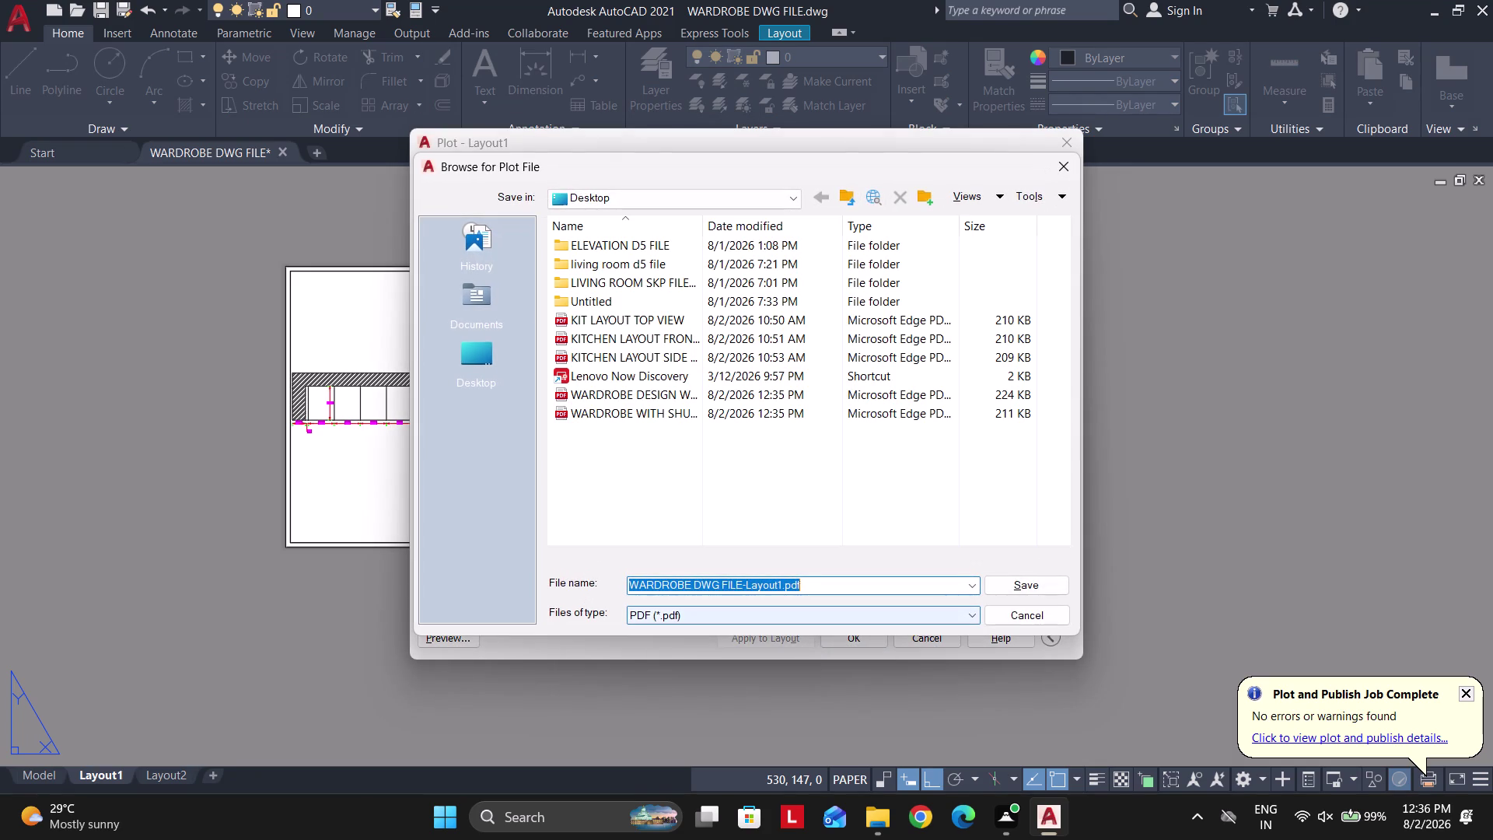
text(WARDRO)
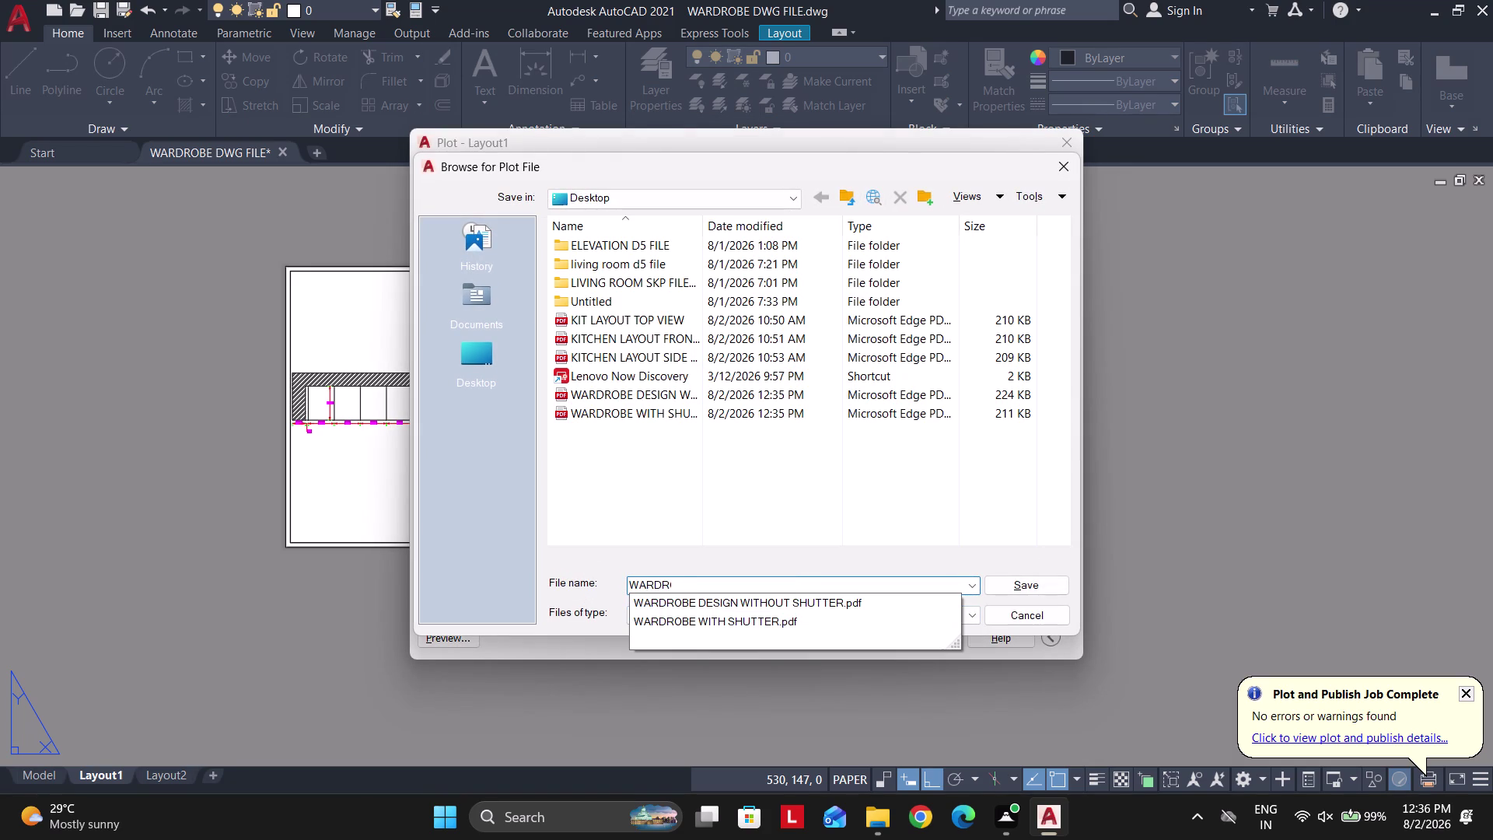
text(BE TO)
key(space)
key(BackSpace)
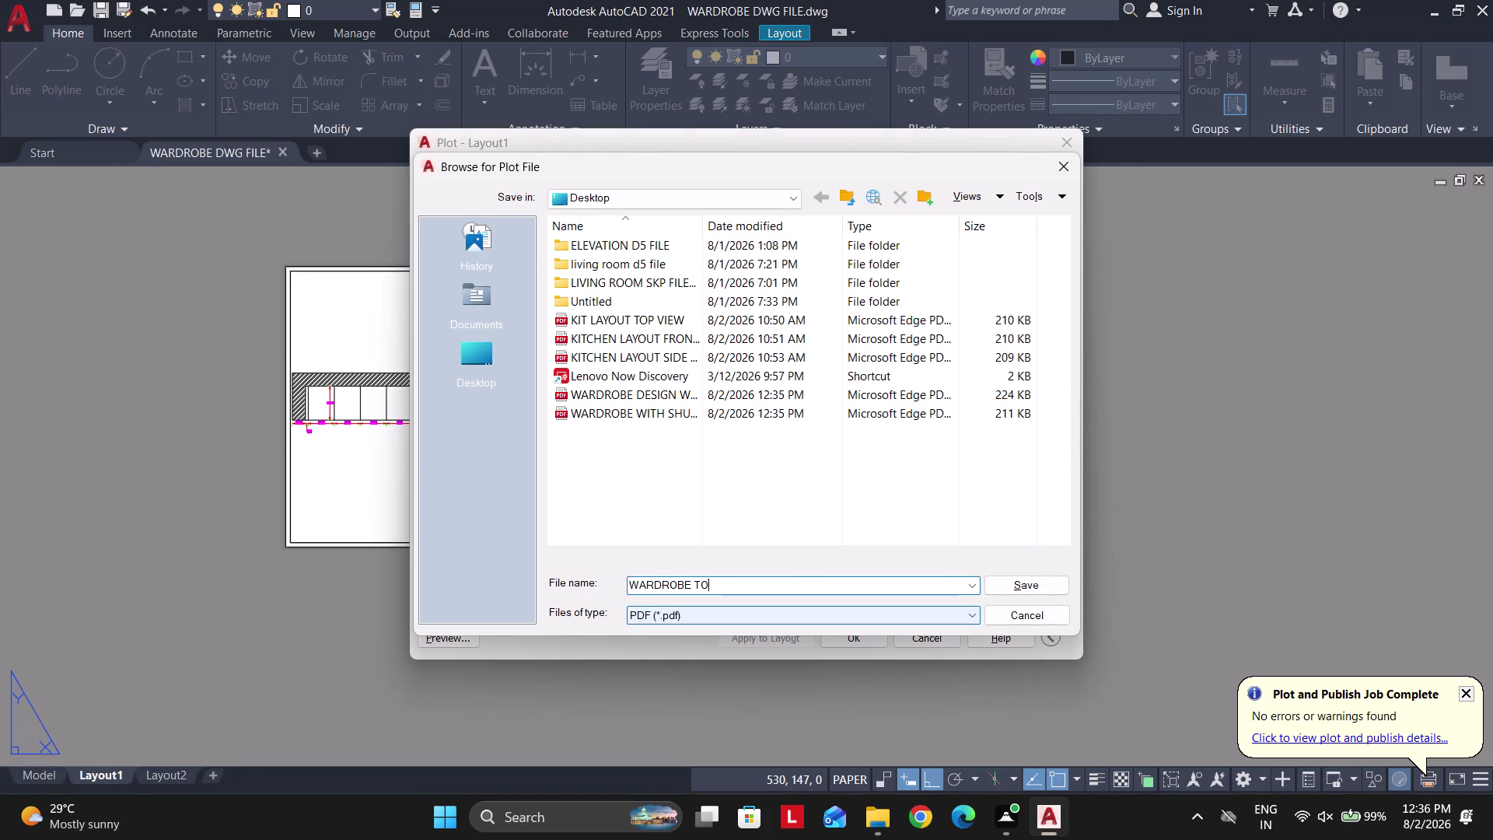
text(P VIEW PL)
text(AN)
key(Return)
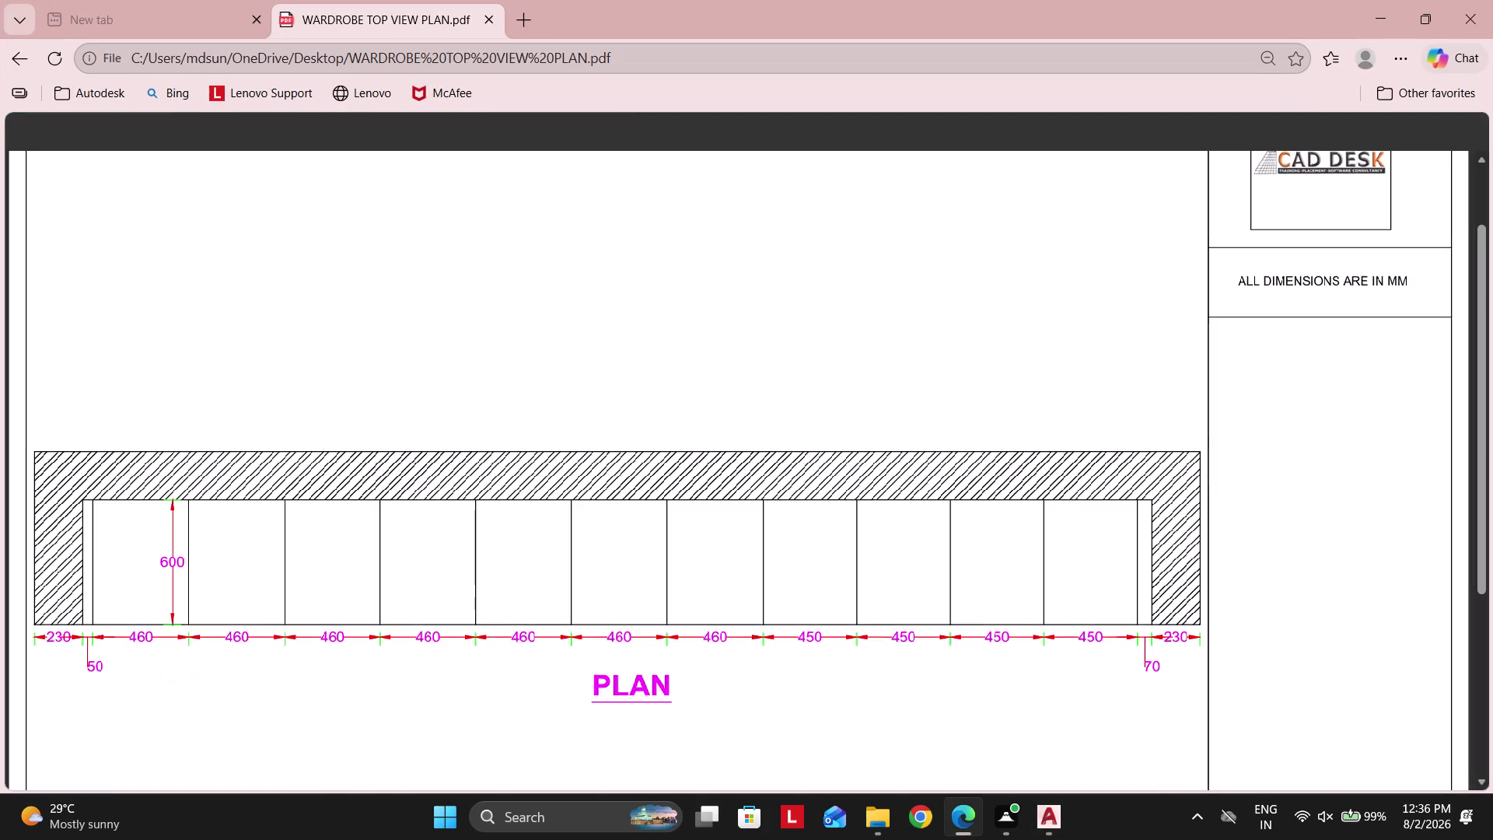
scroll(down, 3)
click(1492, 0)
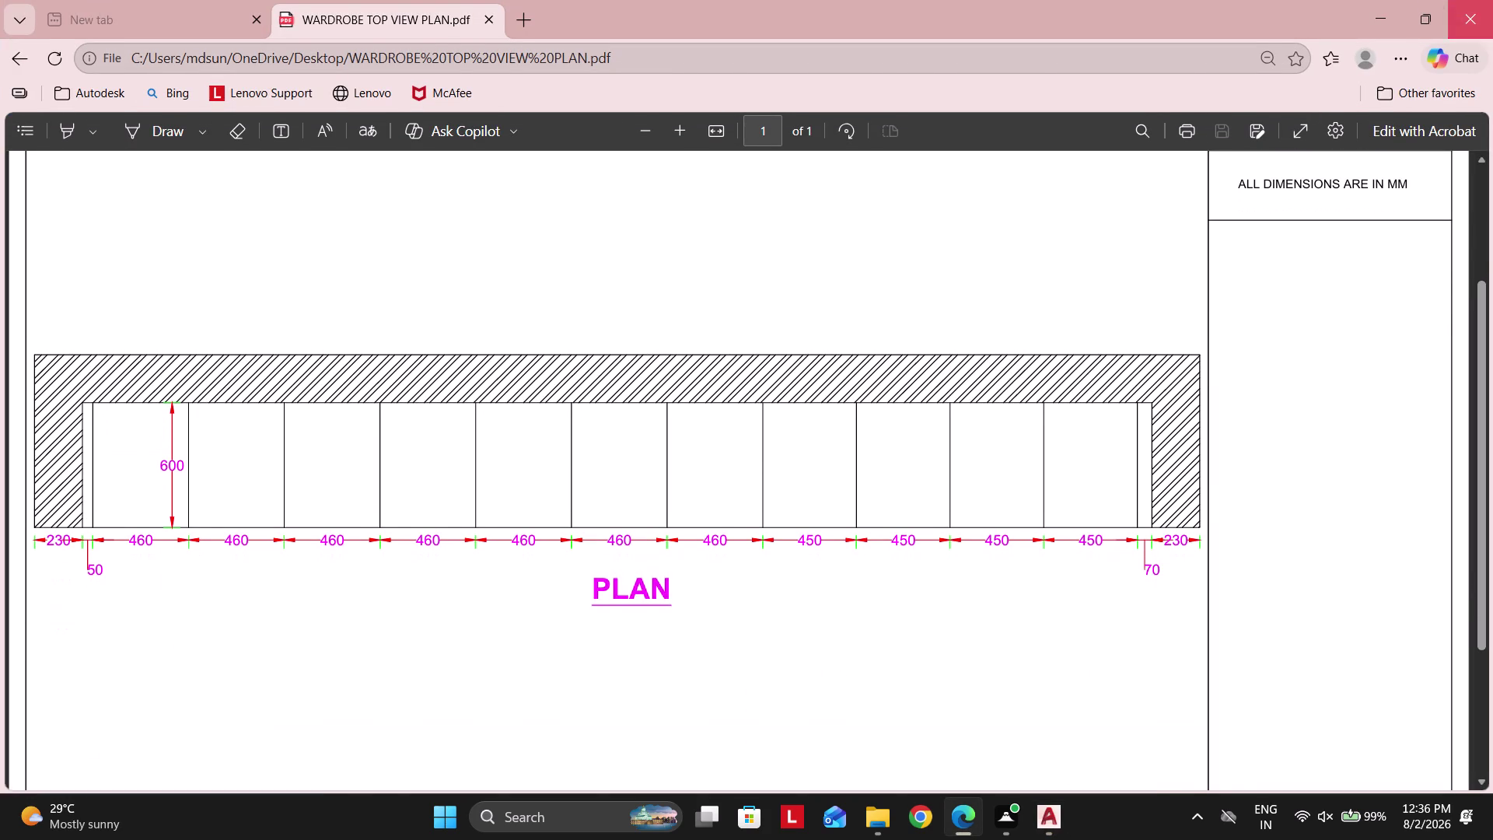
click(1466, 690)
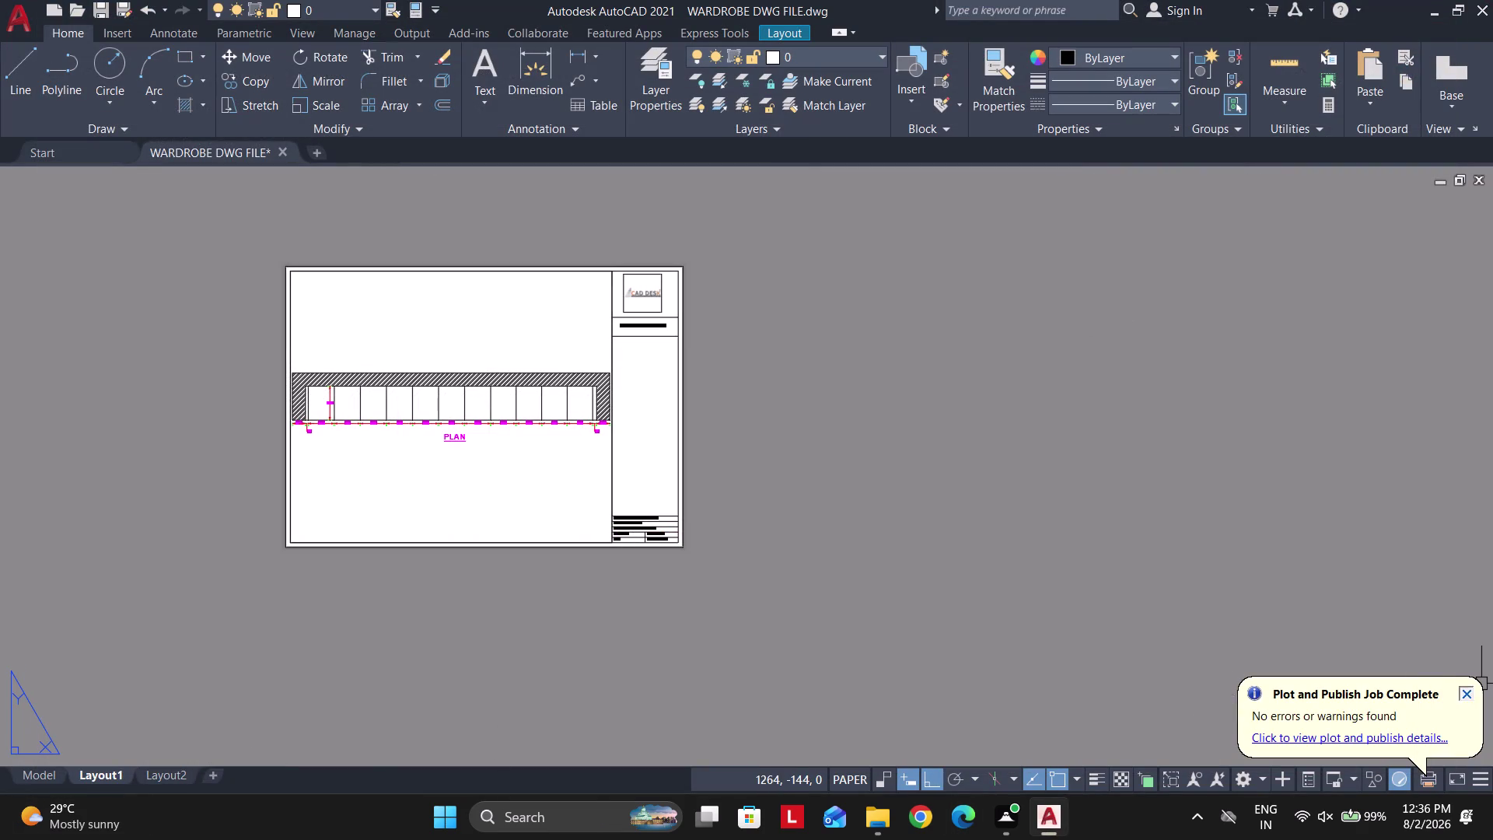
Return to Model space, save the wardrobe drawing, and show the Desktop with the three PDFs.
click(40, 775)
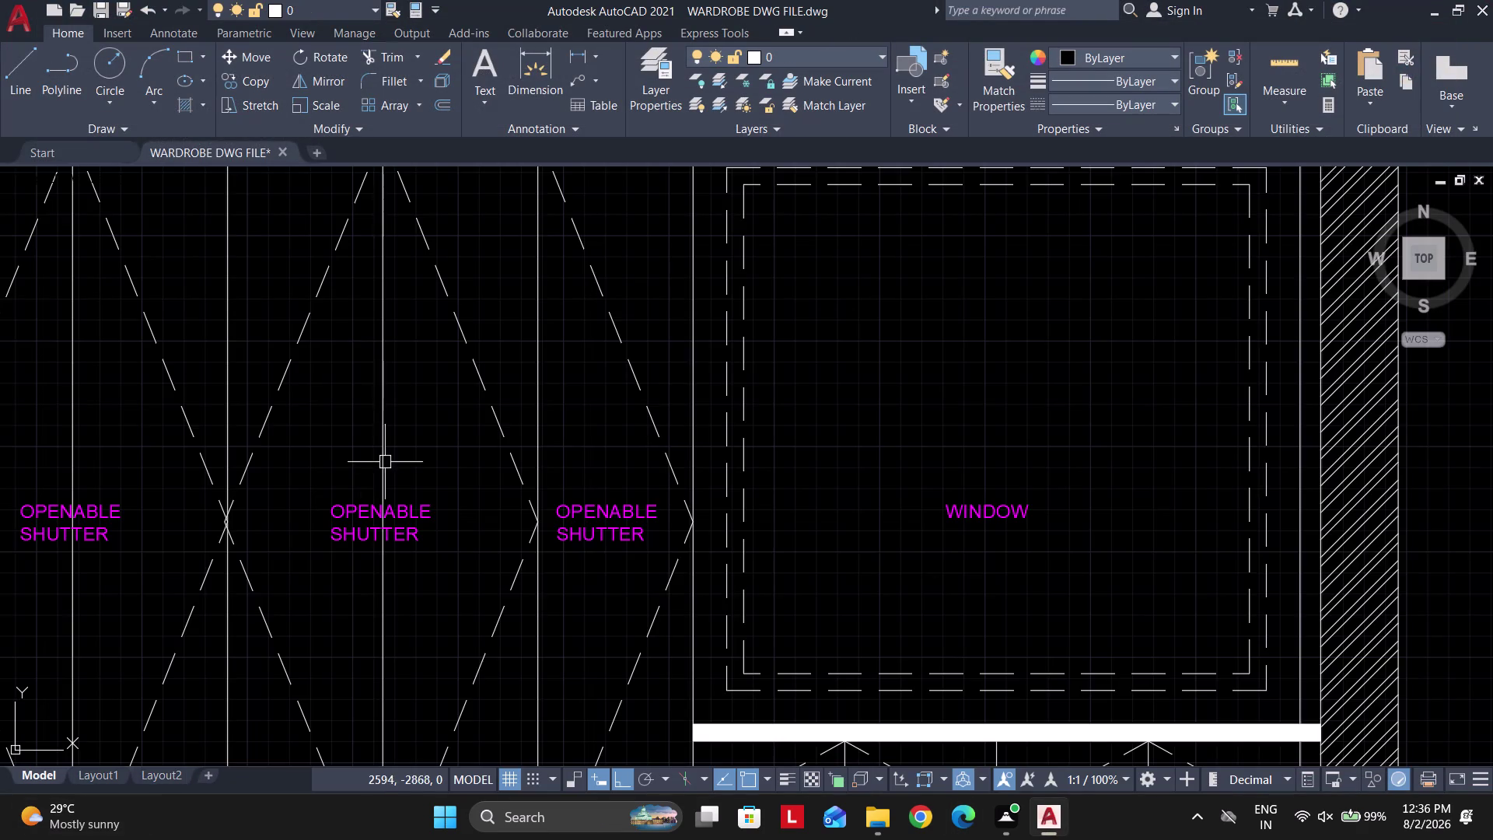
scroll(down, 3)
key(ctrl+s)
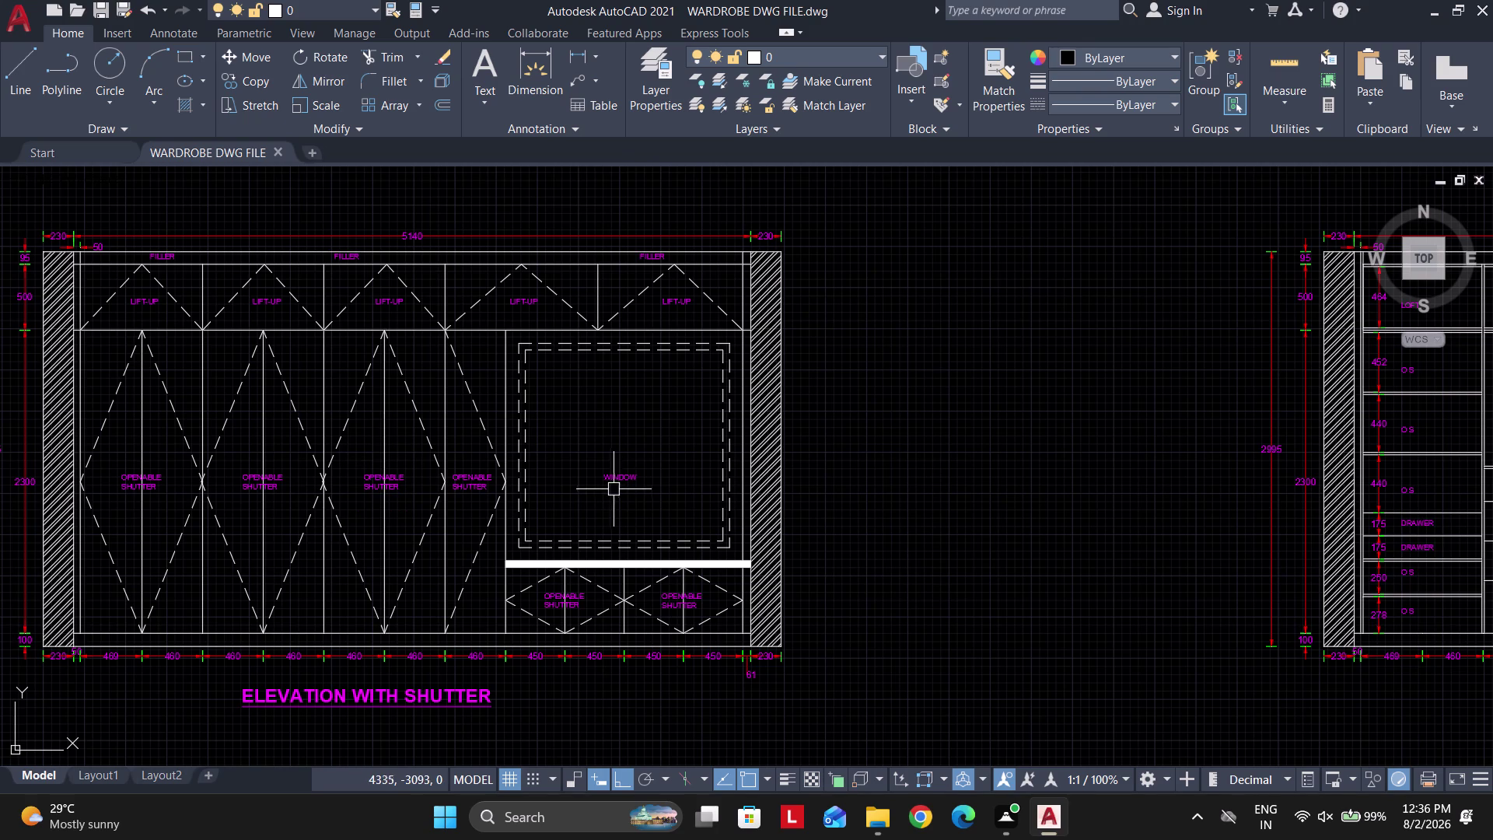
click(1492, 0)
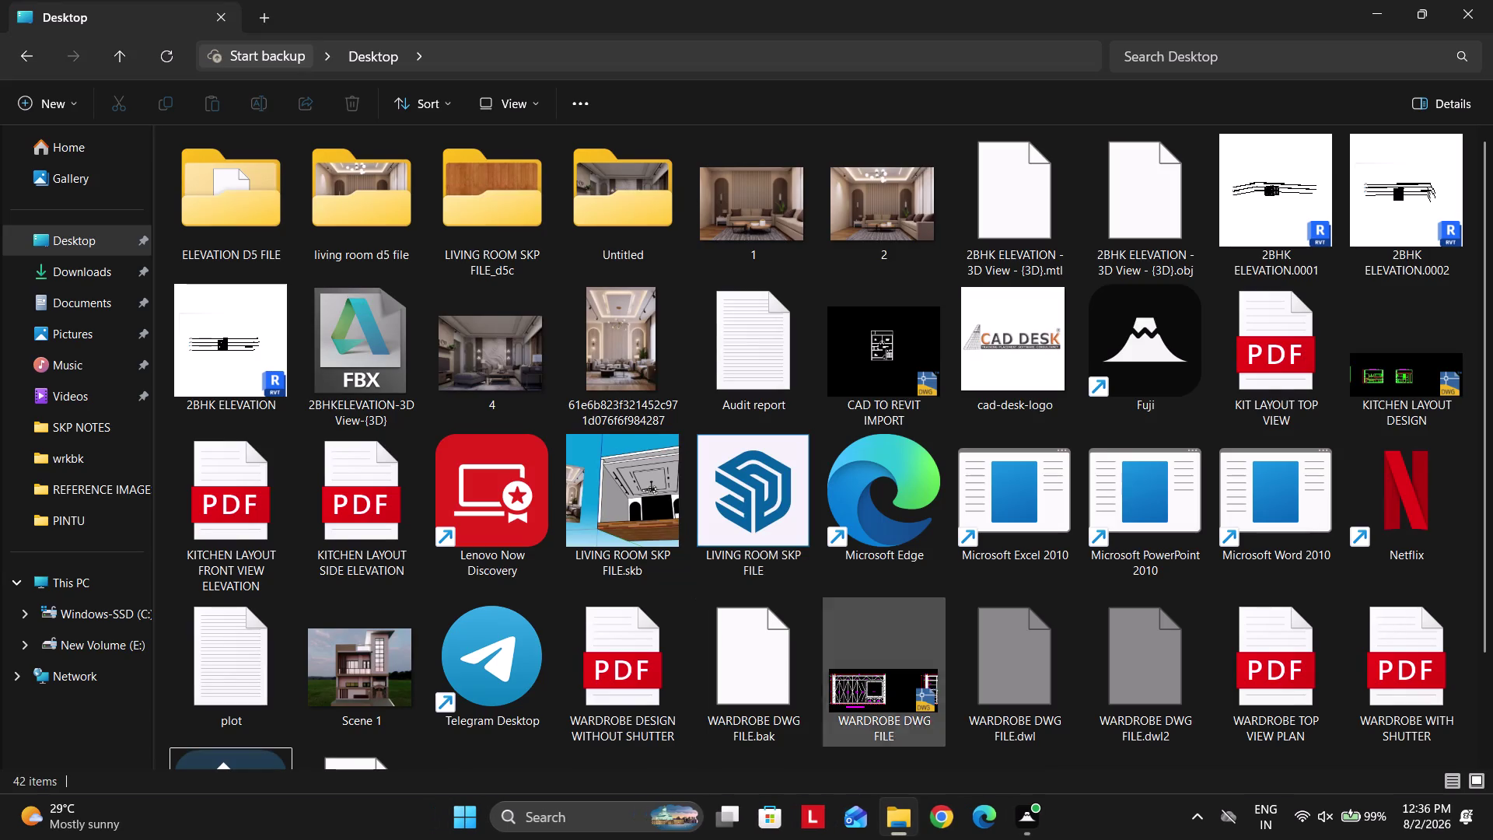